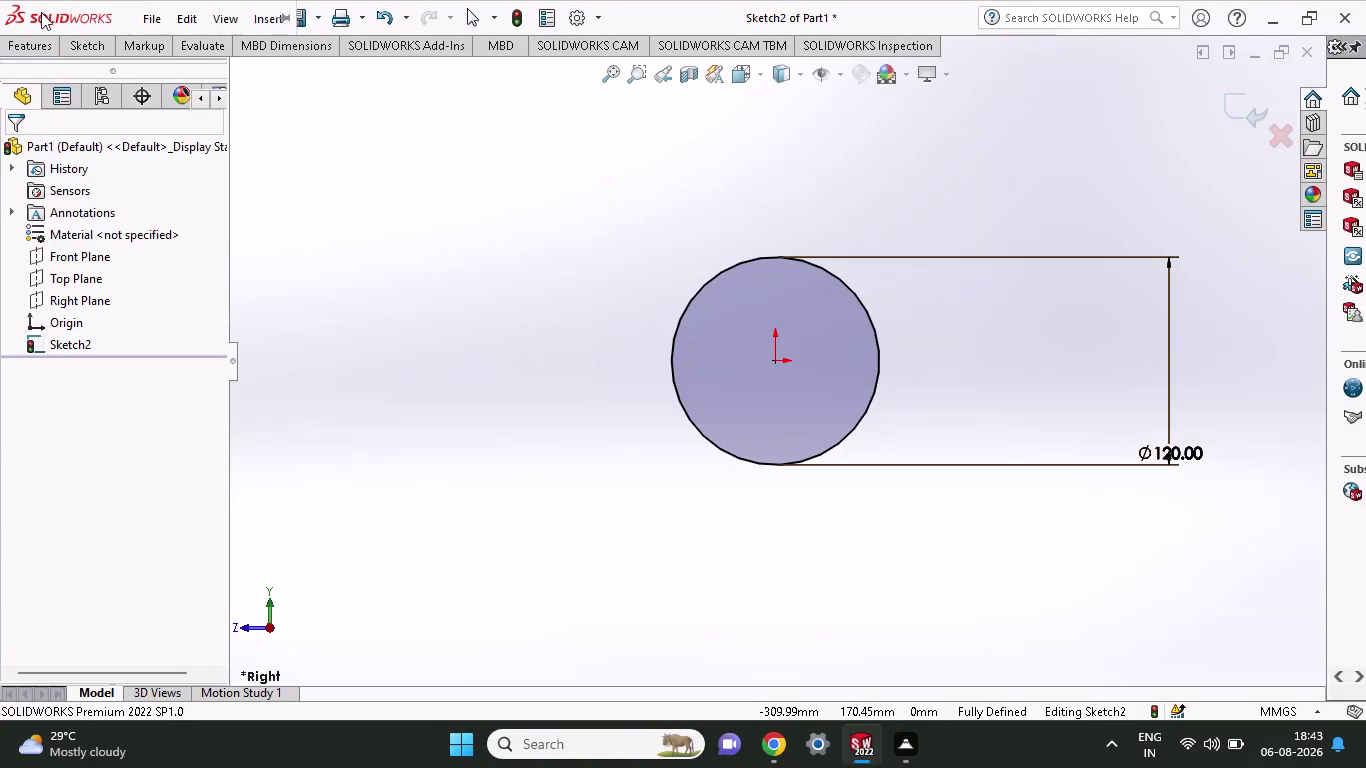
Draw a small circle above the origin, then delete it as a stray.
click(82, 47)
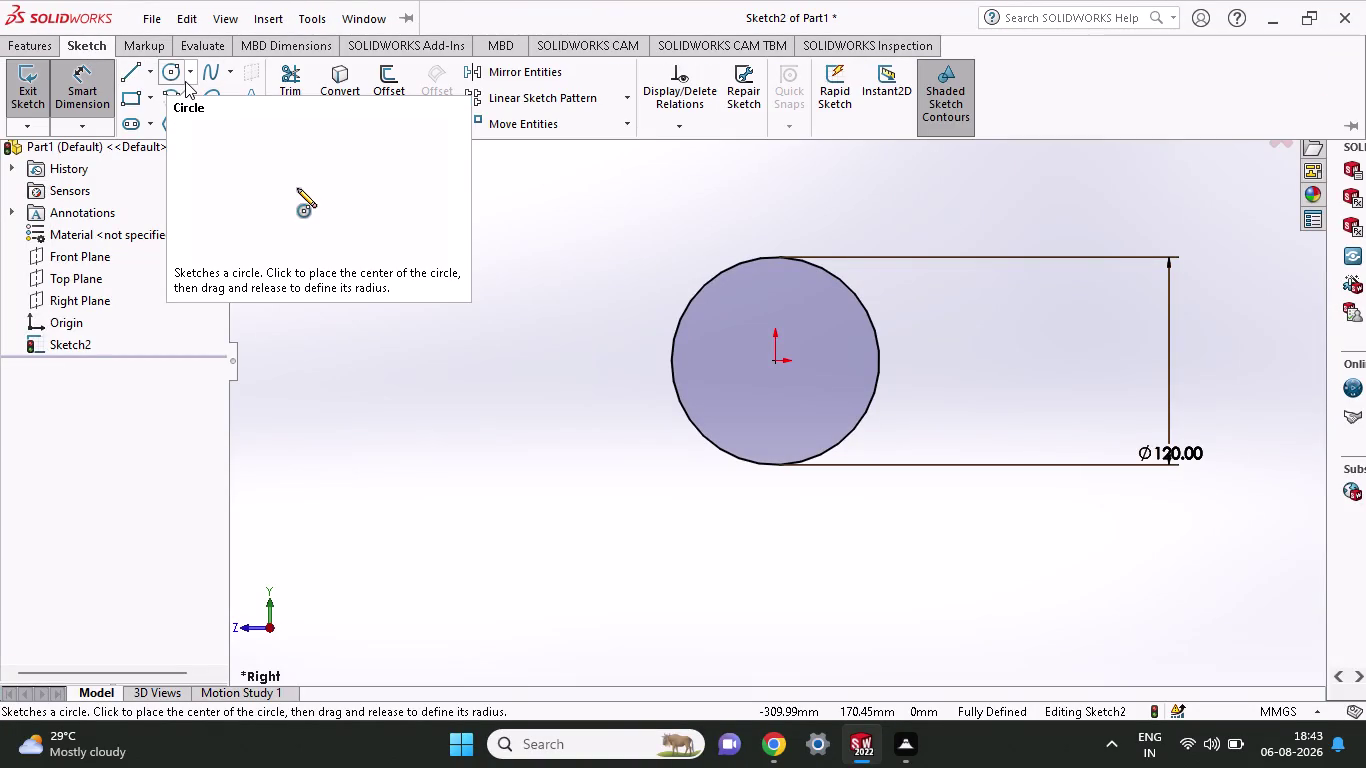
click(179, 75)
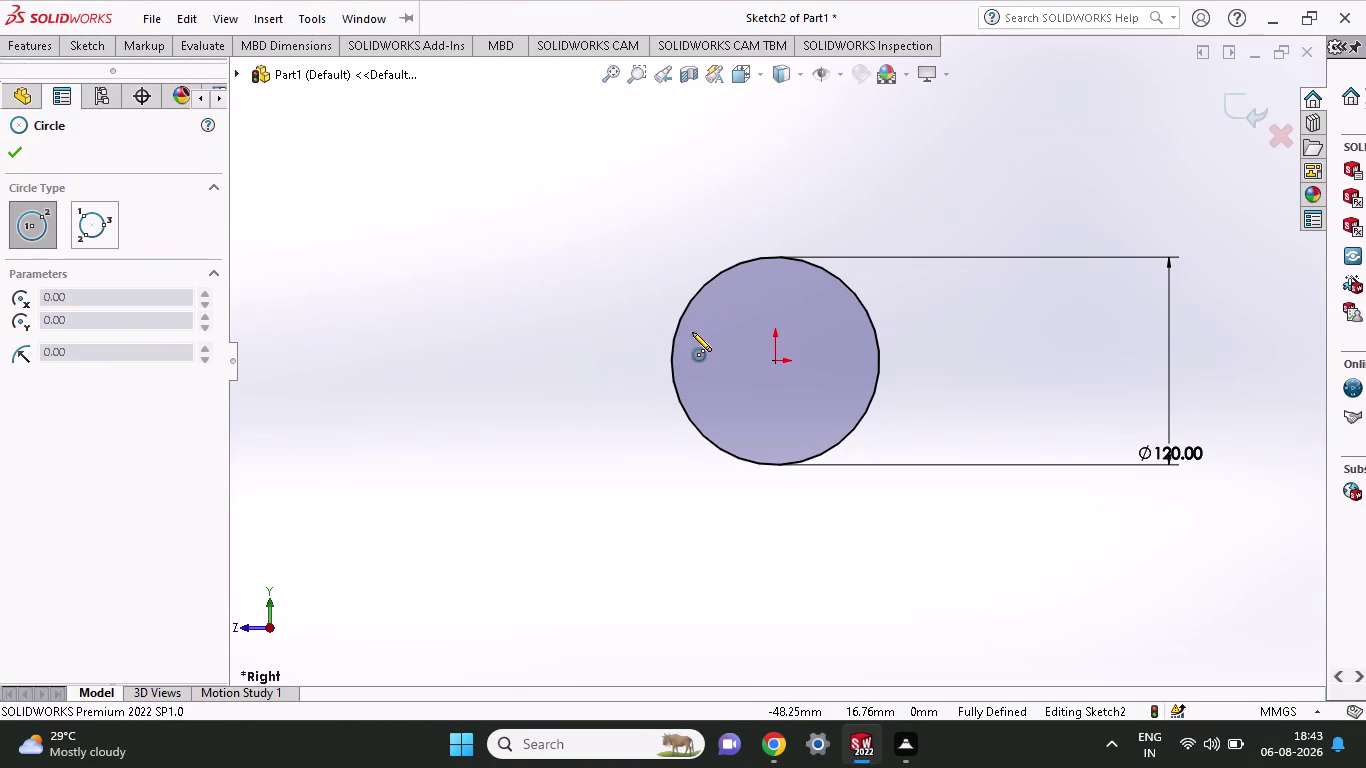
click(779, 288)
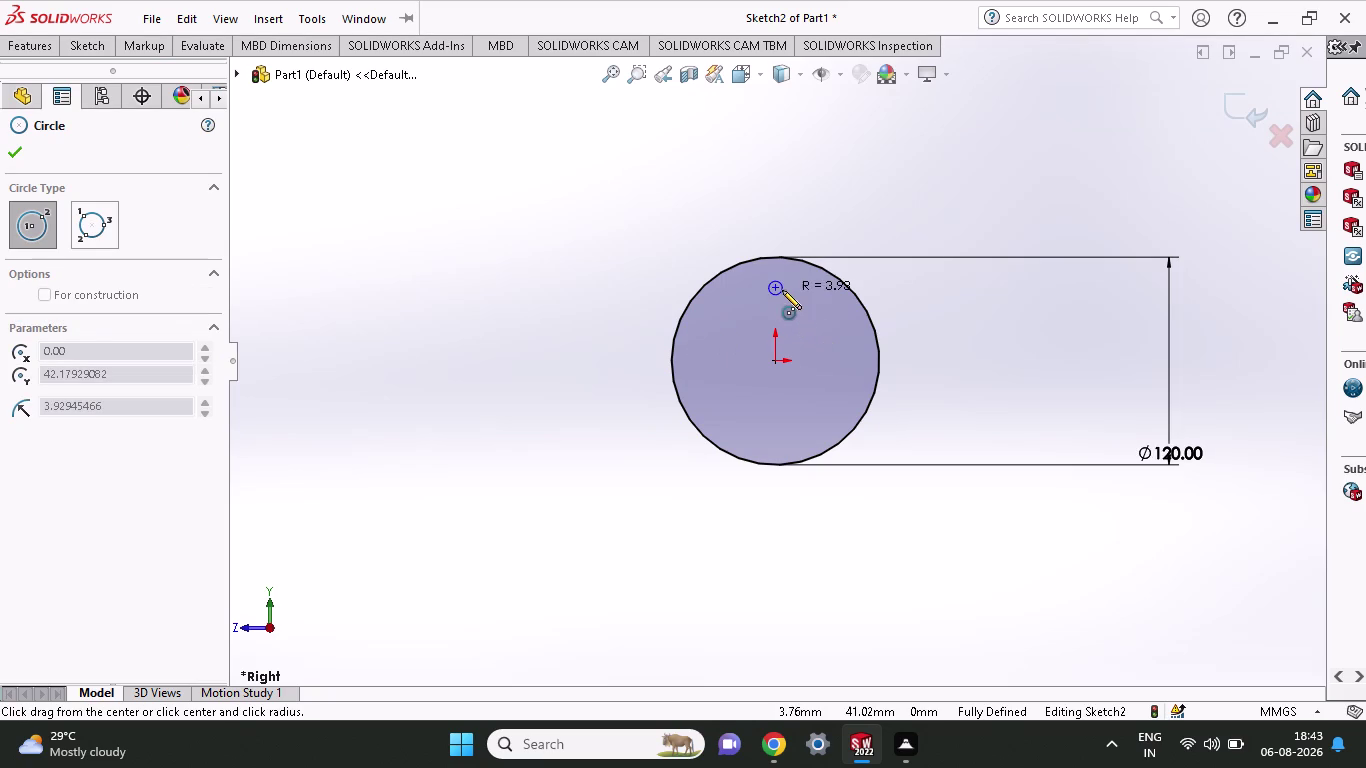
click(783, 300)
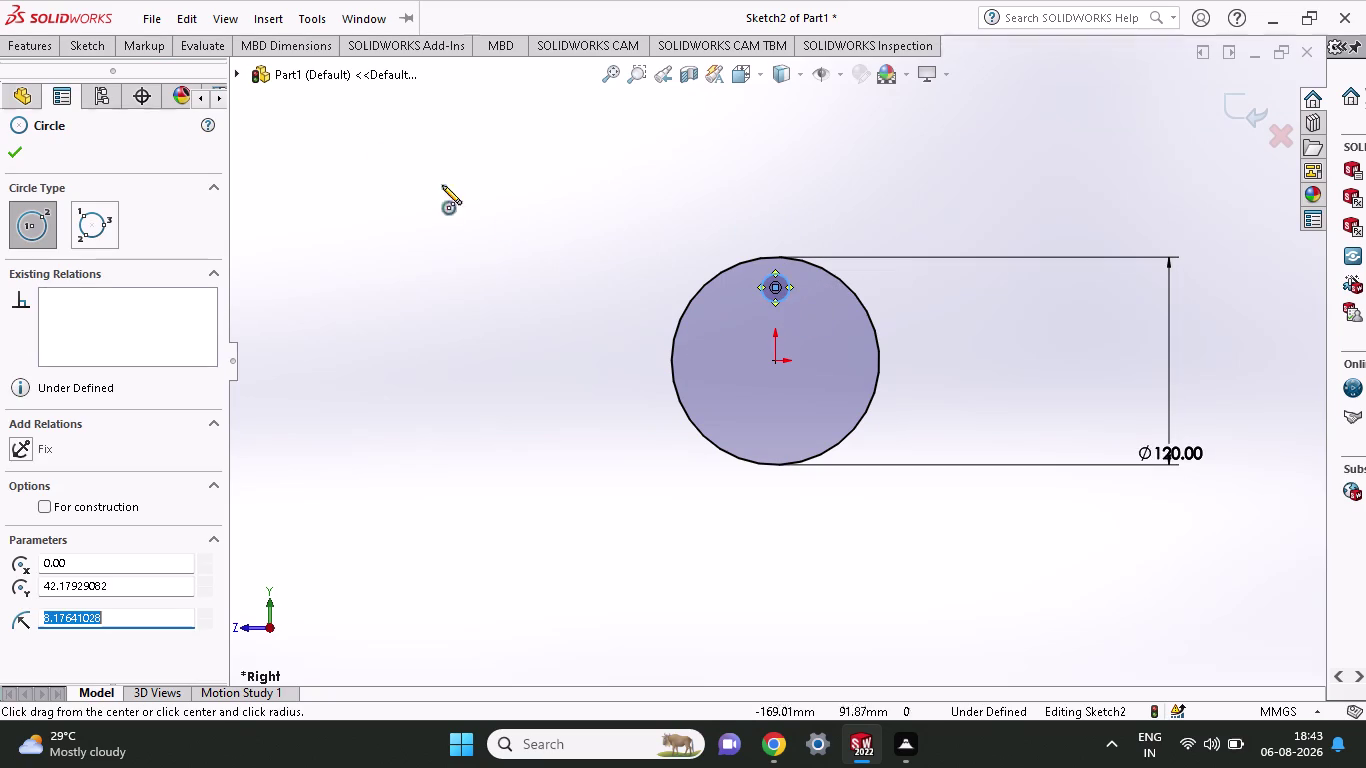
click(110, 40)
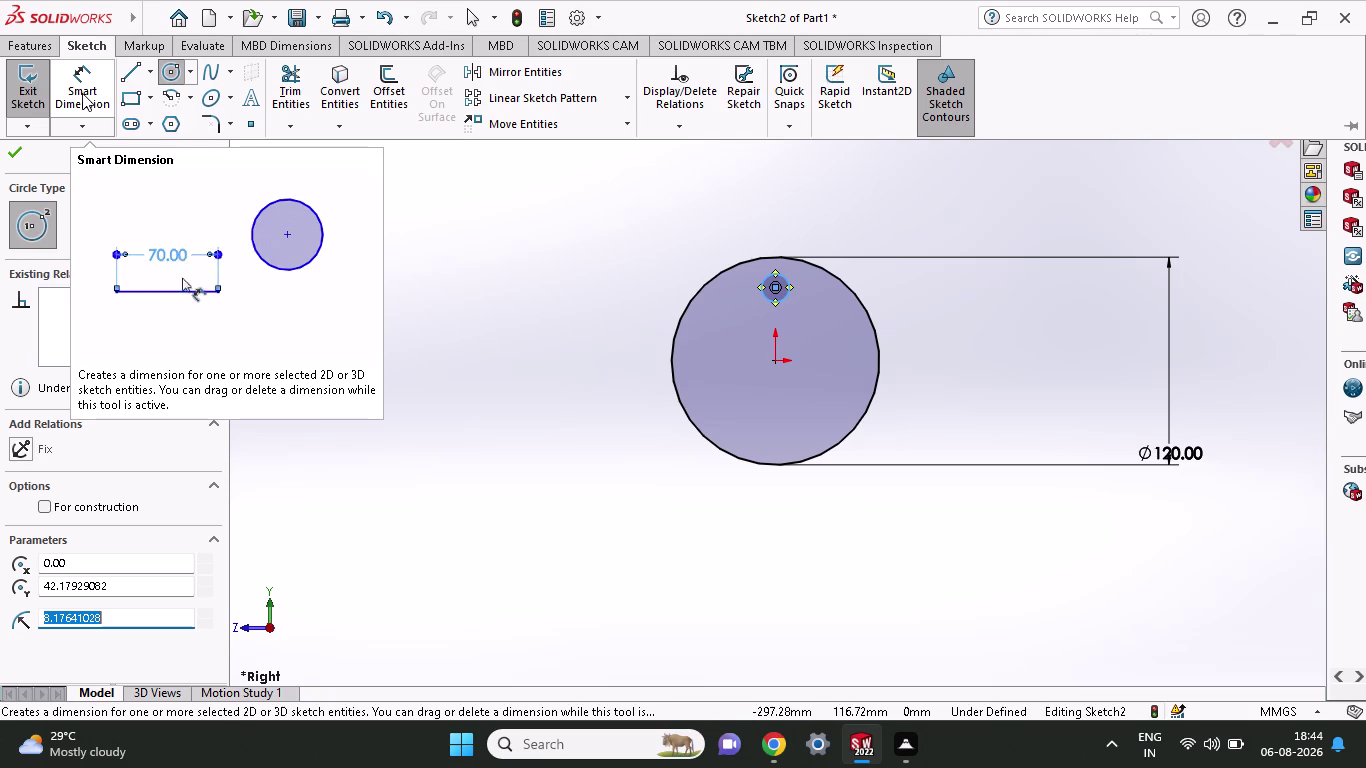
key(Escape)
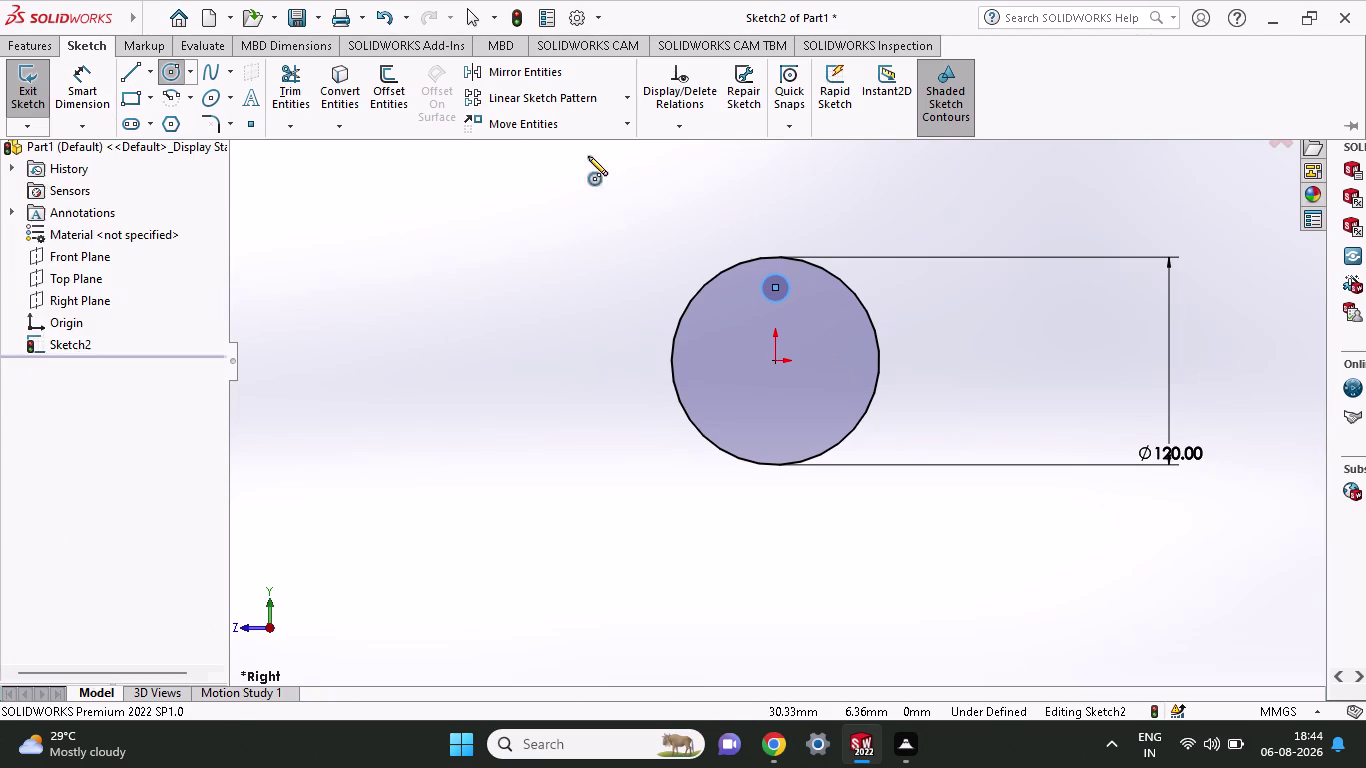
click(785, 298)
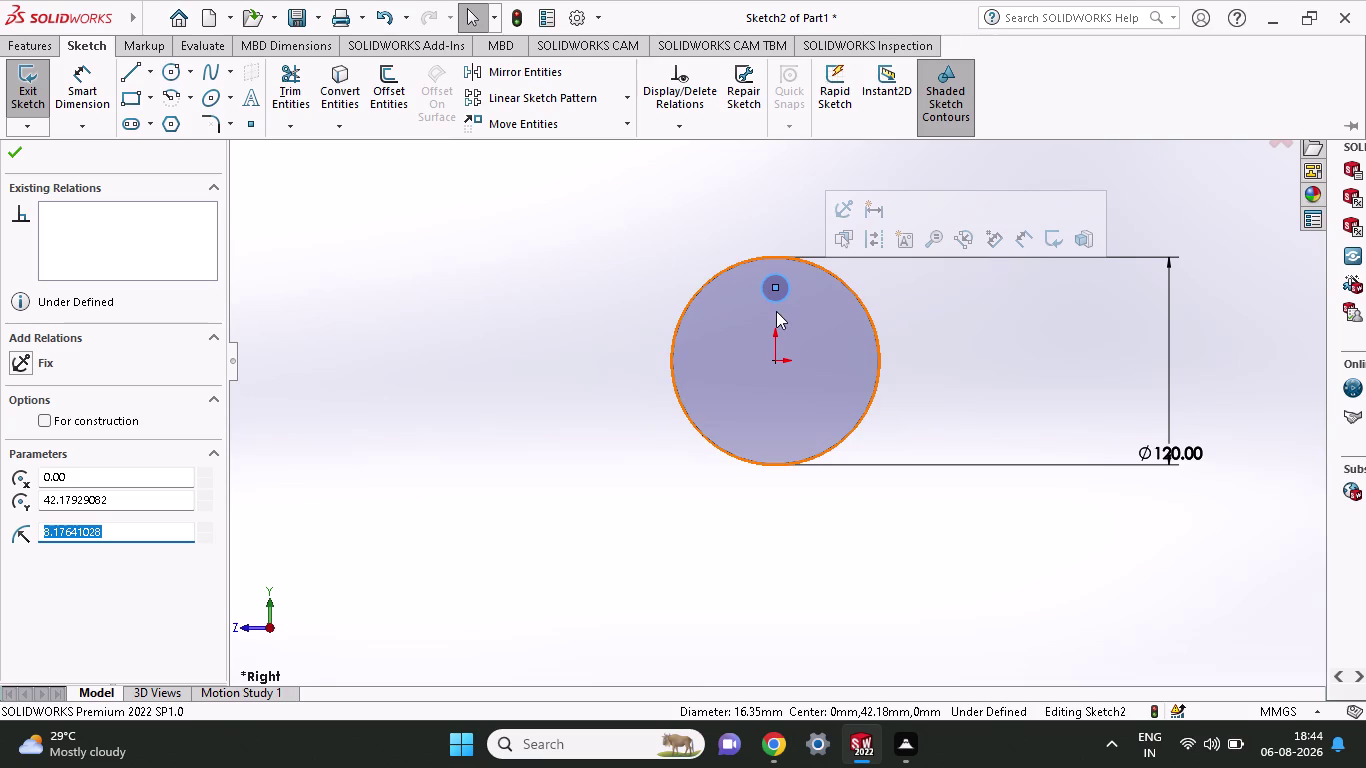
key(Delete)
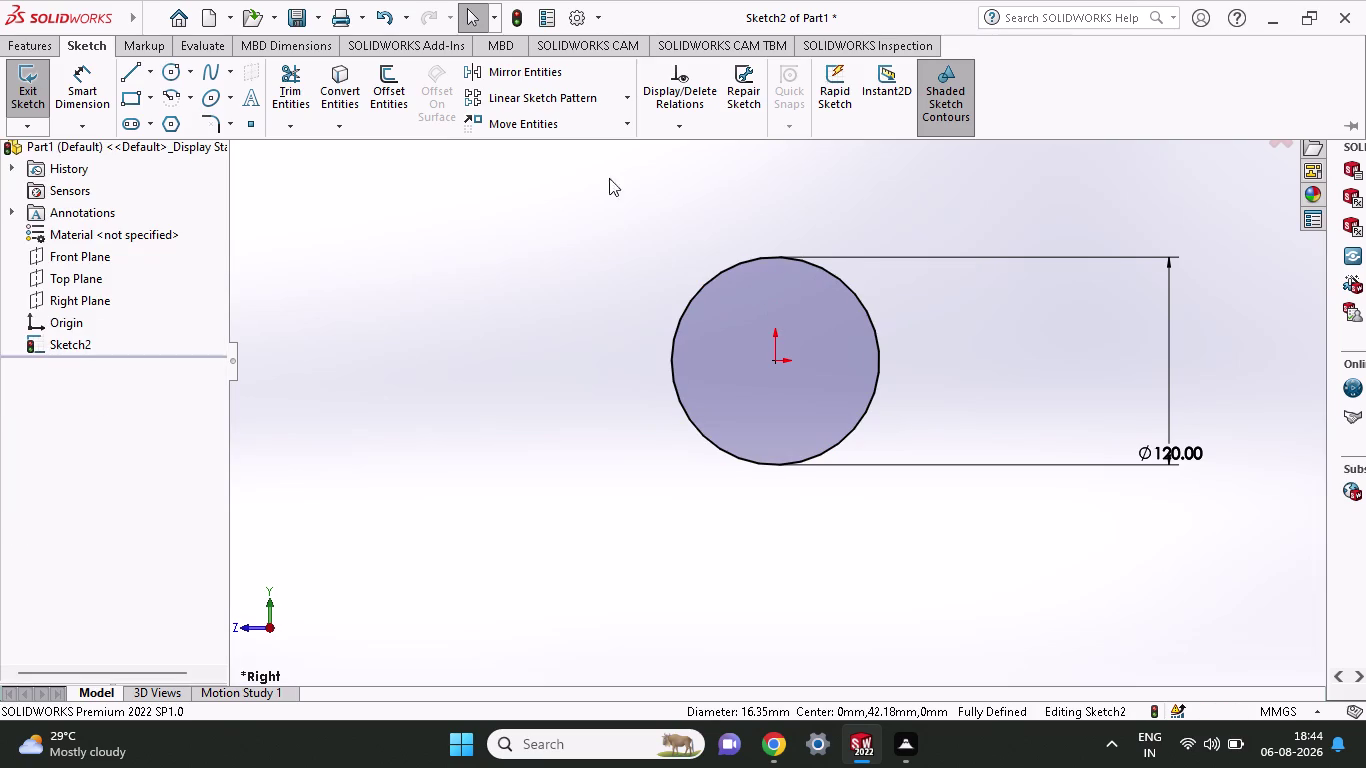
Draw a vertical centerline from the origin to the top quadrant of the 120 mm circle.
click(144, 71)
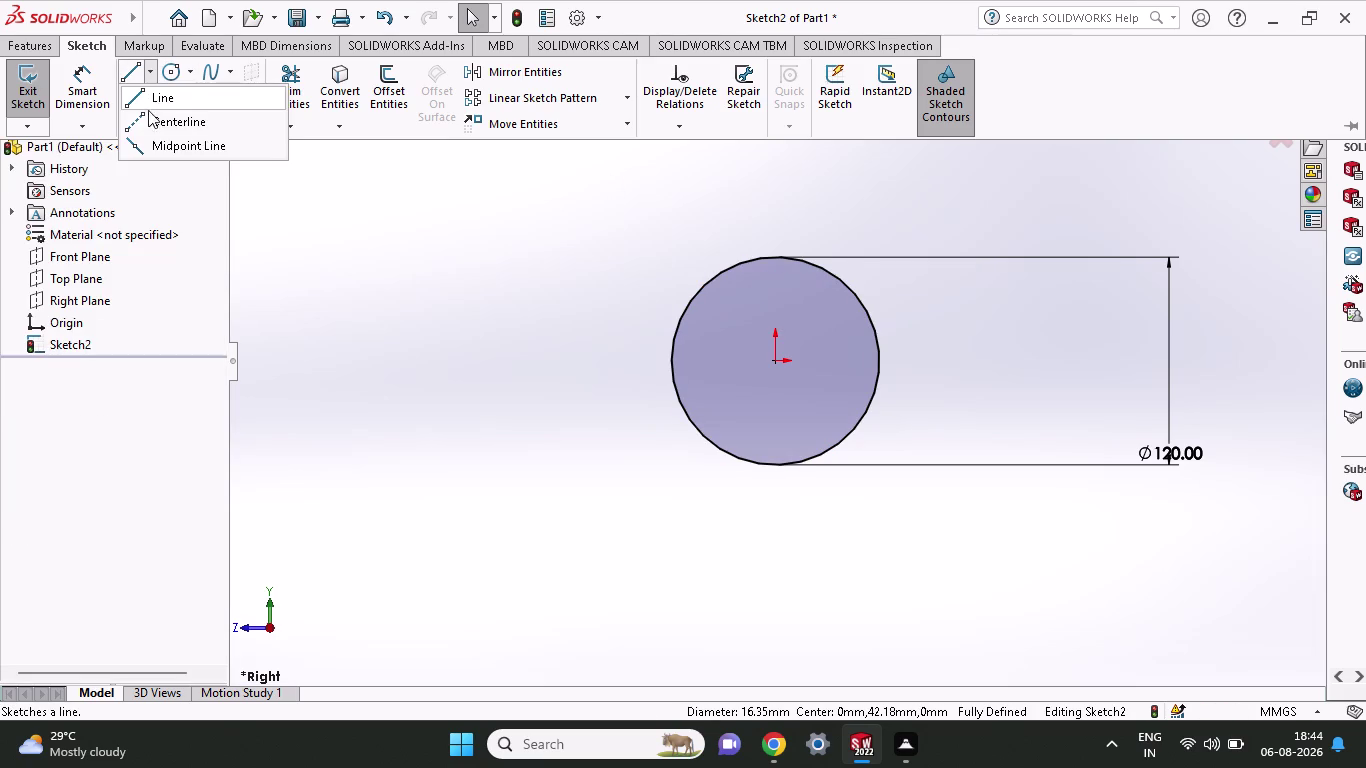
click(153, 124)
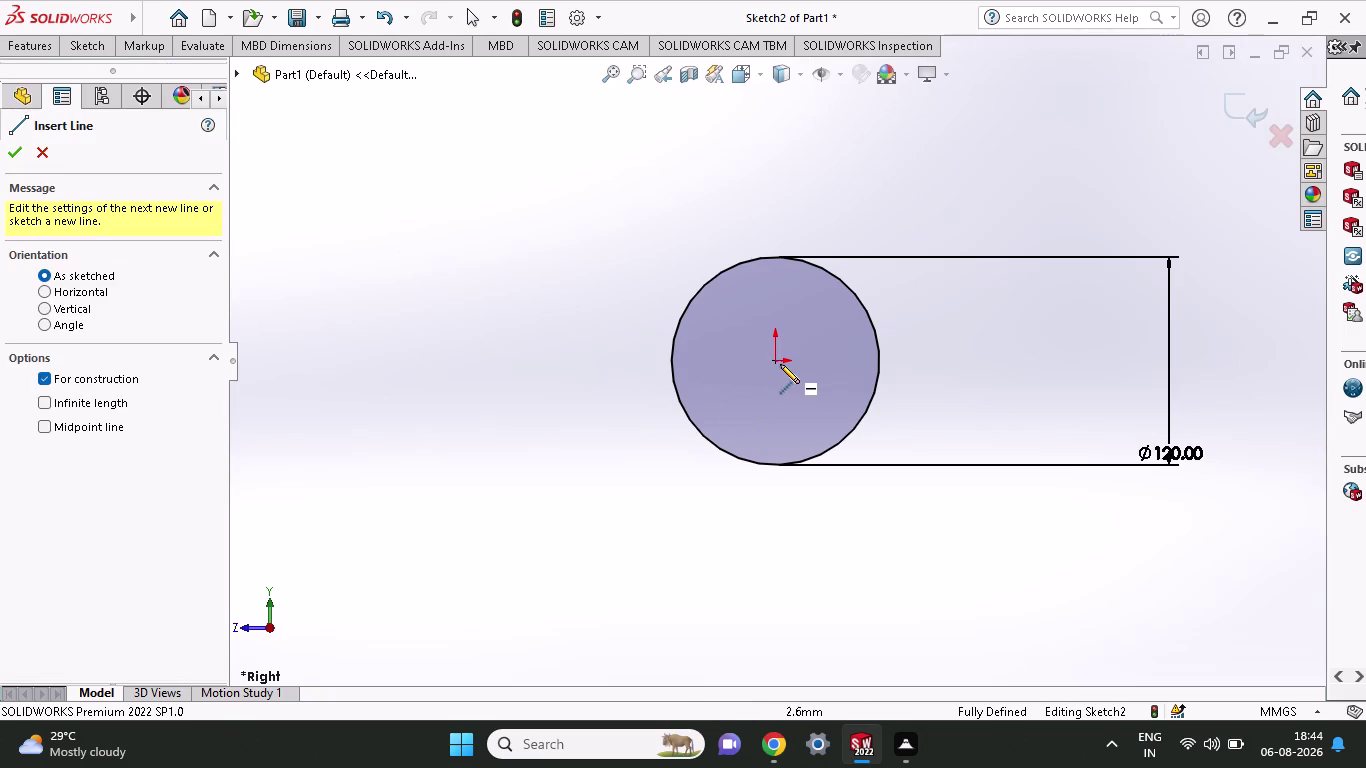
click(774, 362)
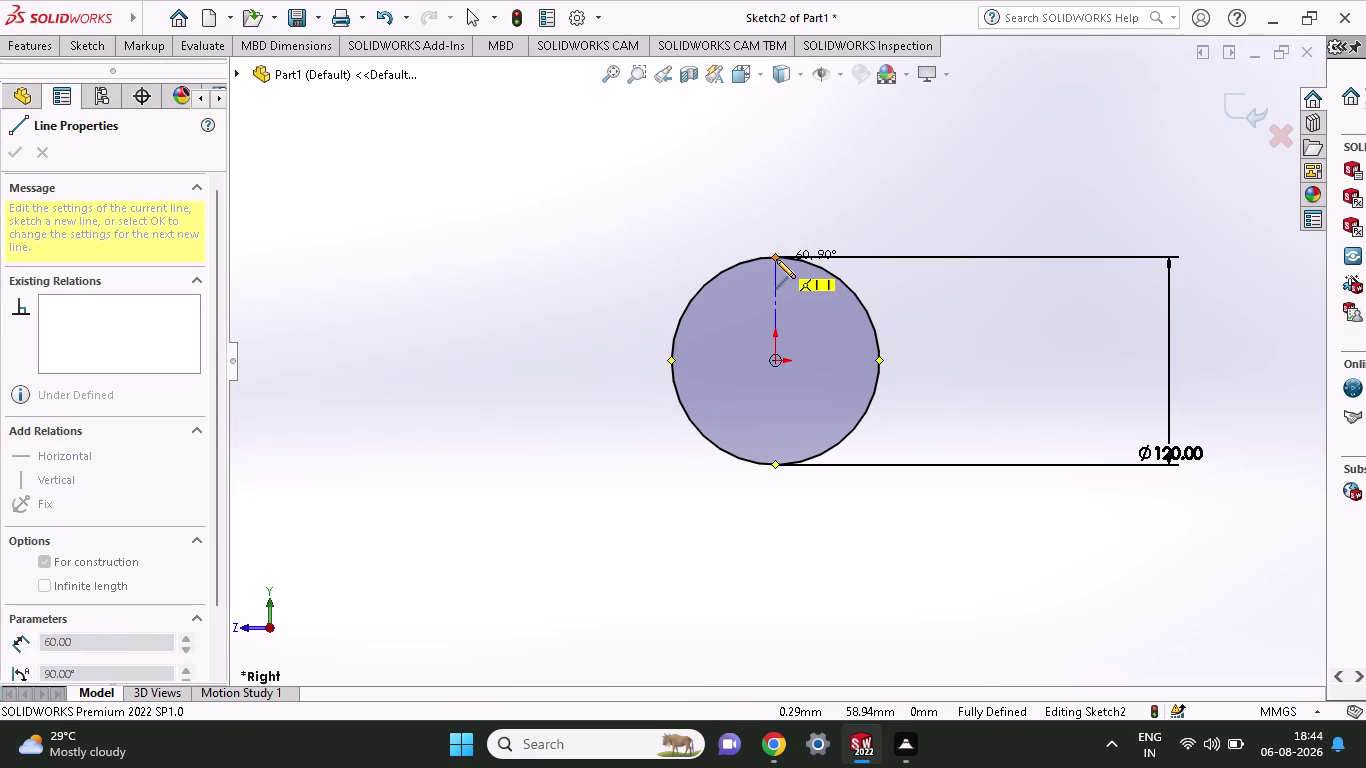
click(776, 259)
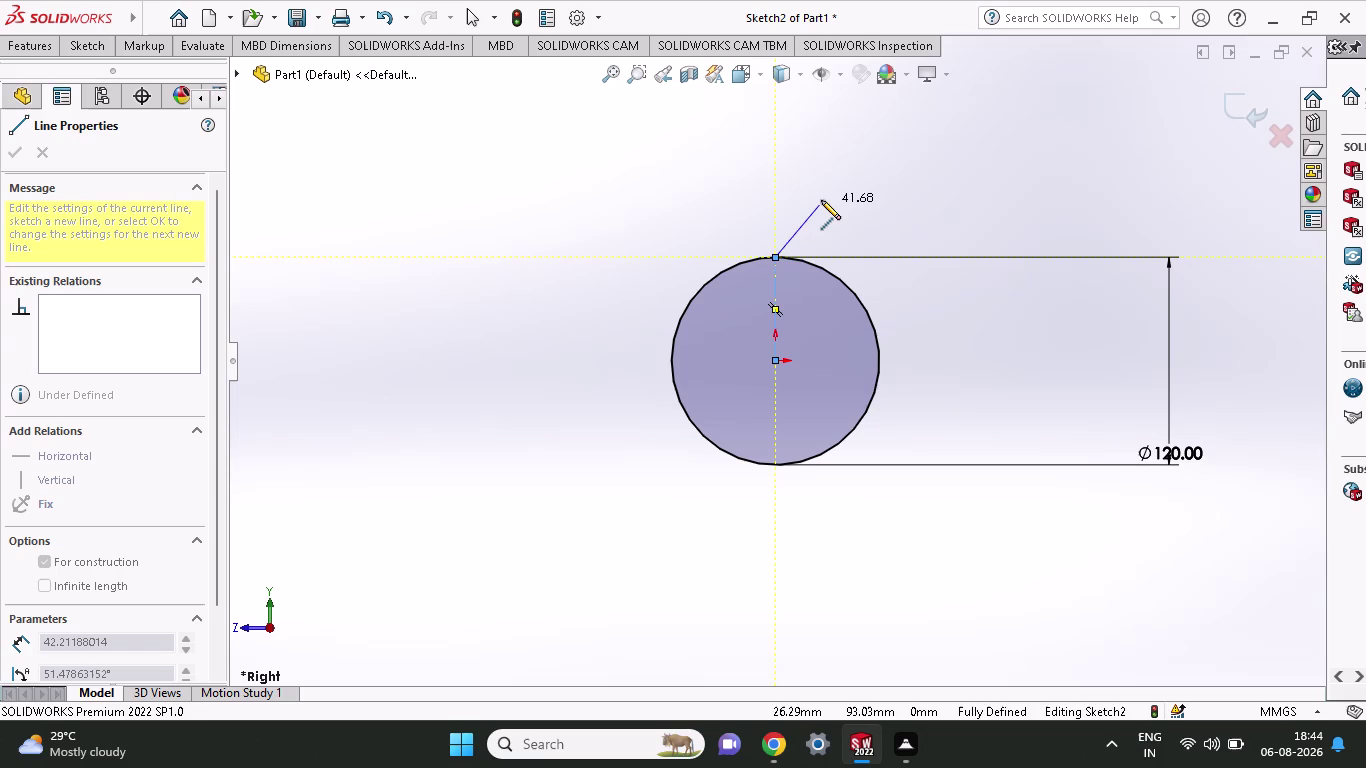
key(Escape)
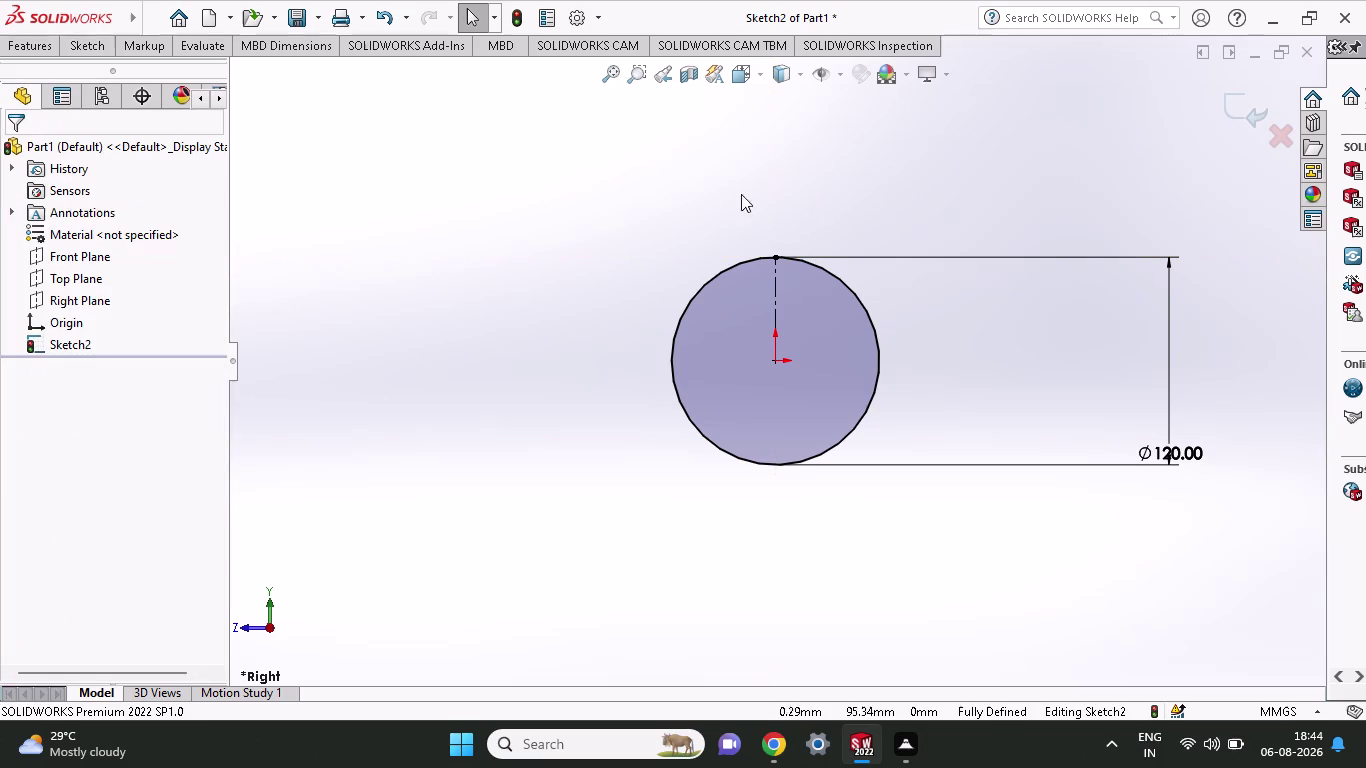
click(72, 42)
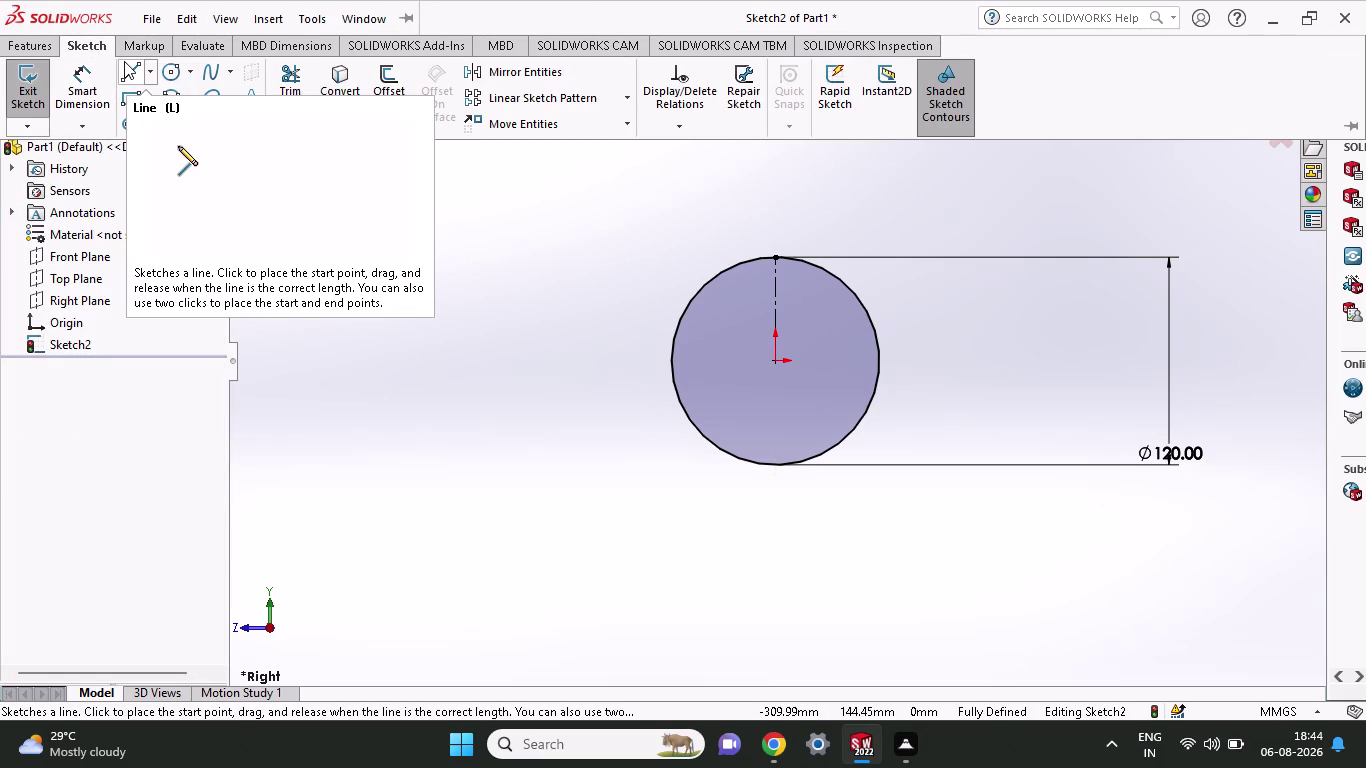
Draw a small circle centred on the centerline above the origin and place its diameter dimension.
click(171, 67)
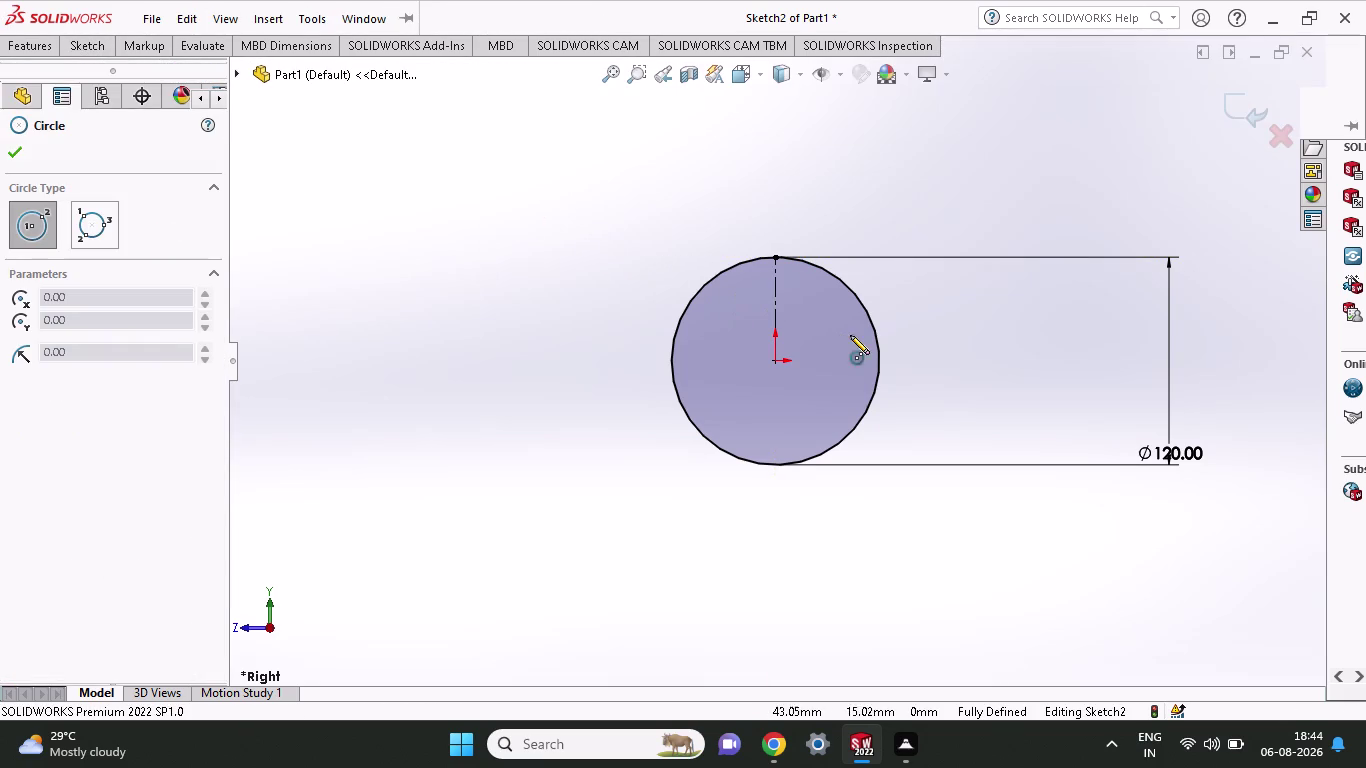
click(774, 305)
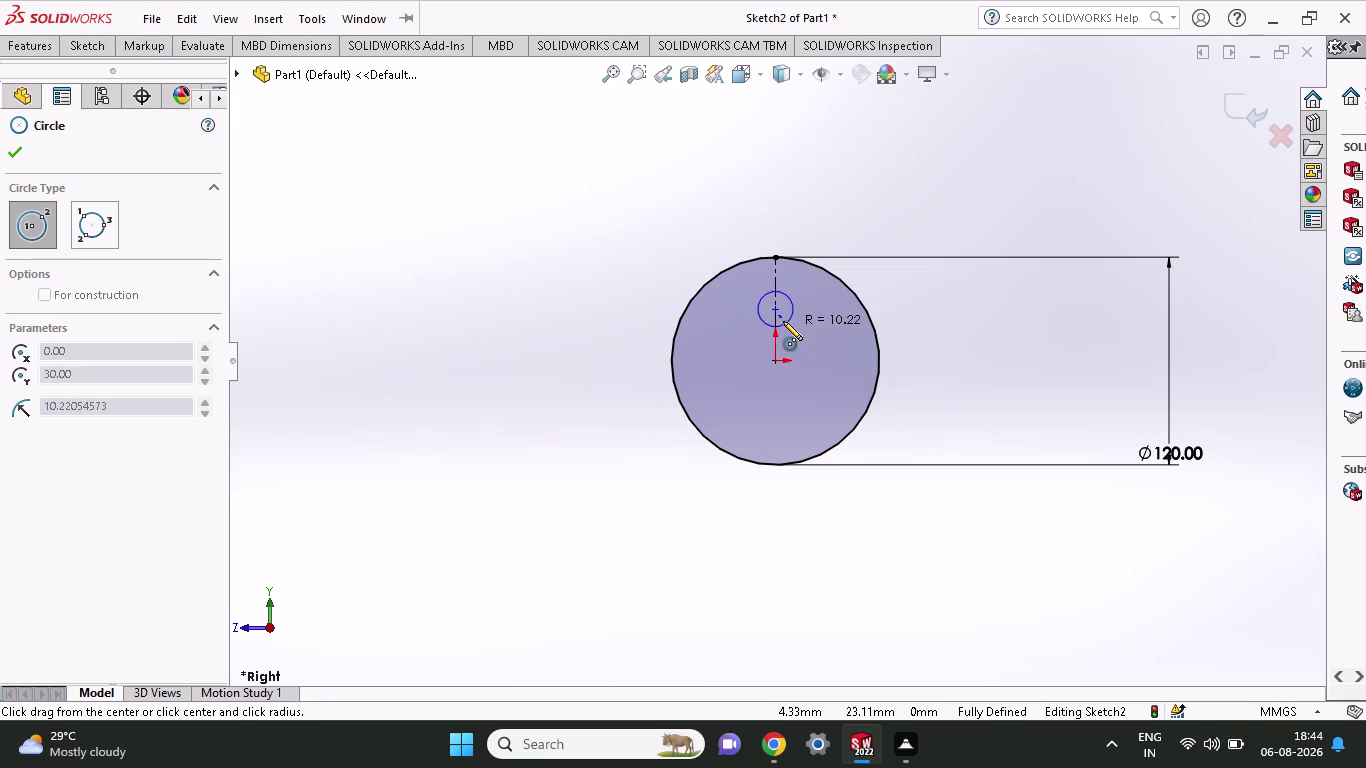
click(783, 321)
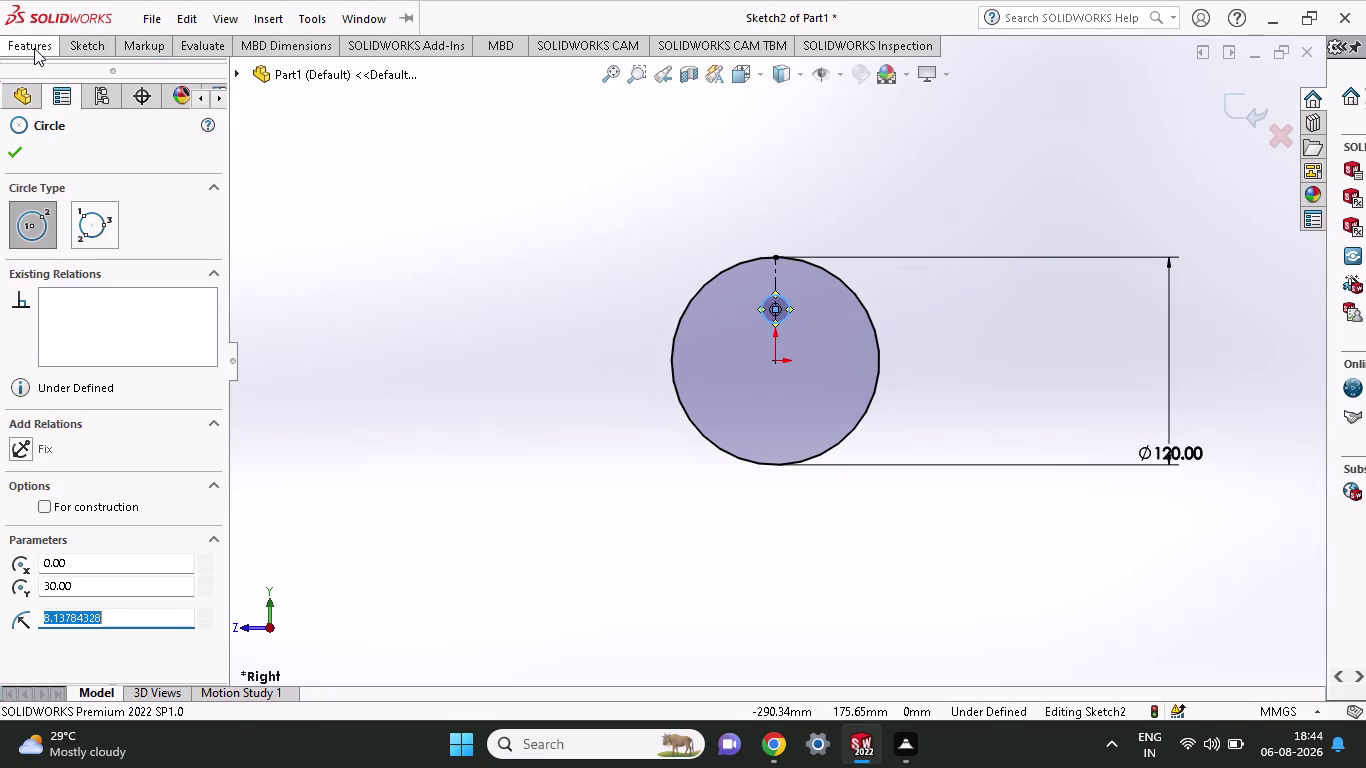
click(34, 48)
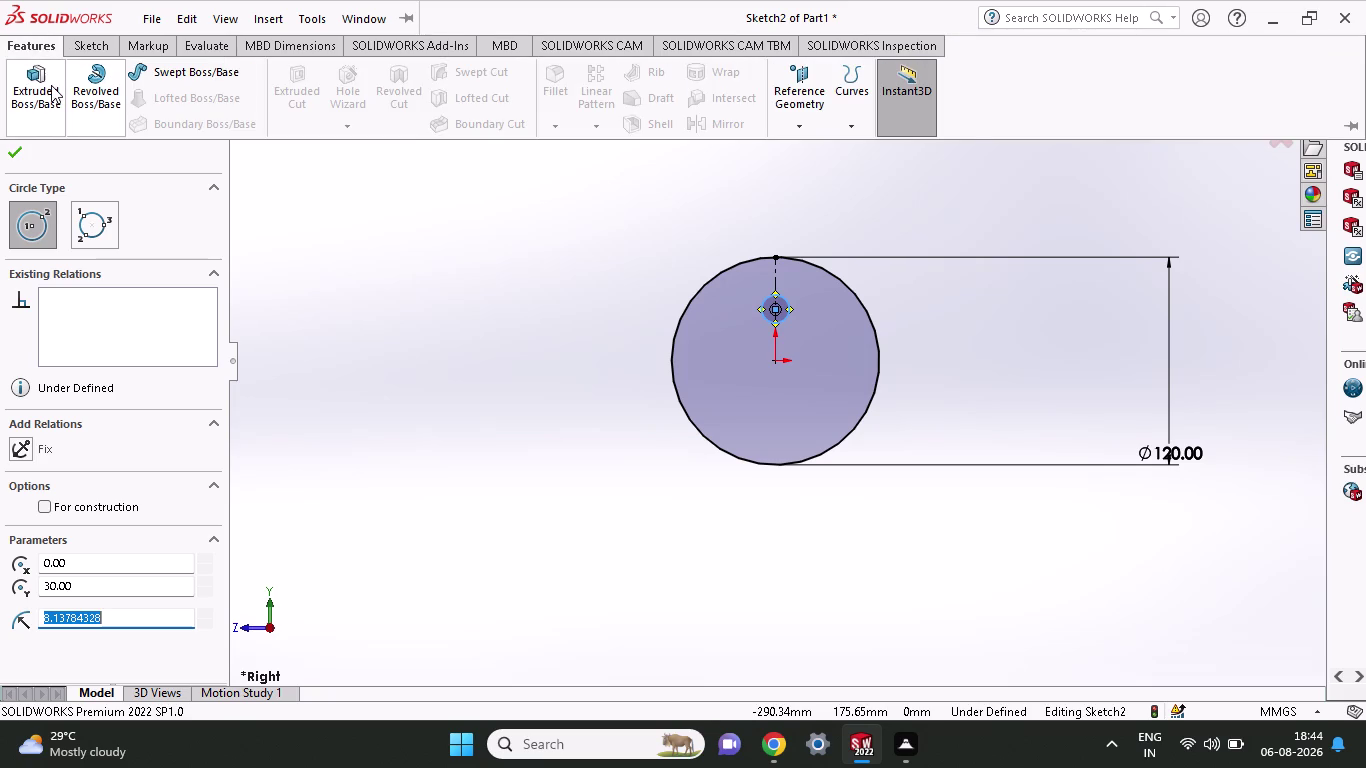
click(102, 44)
click(109, 79)
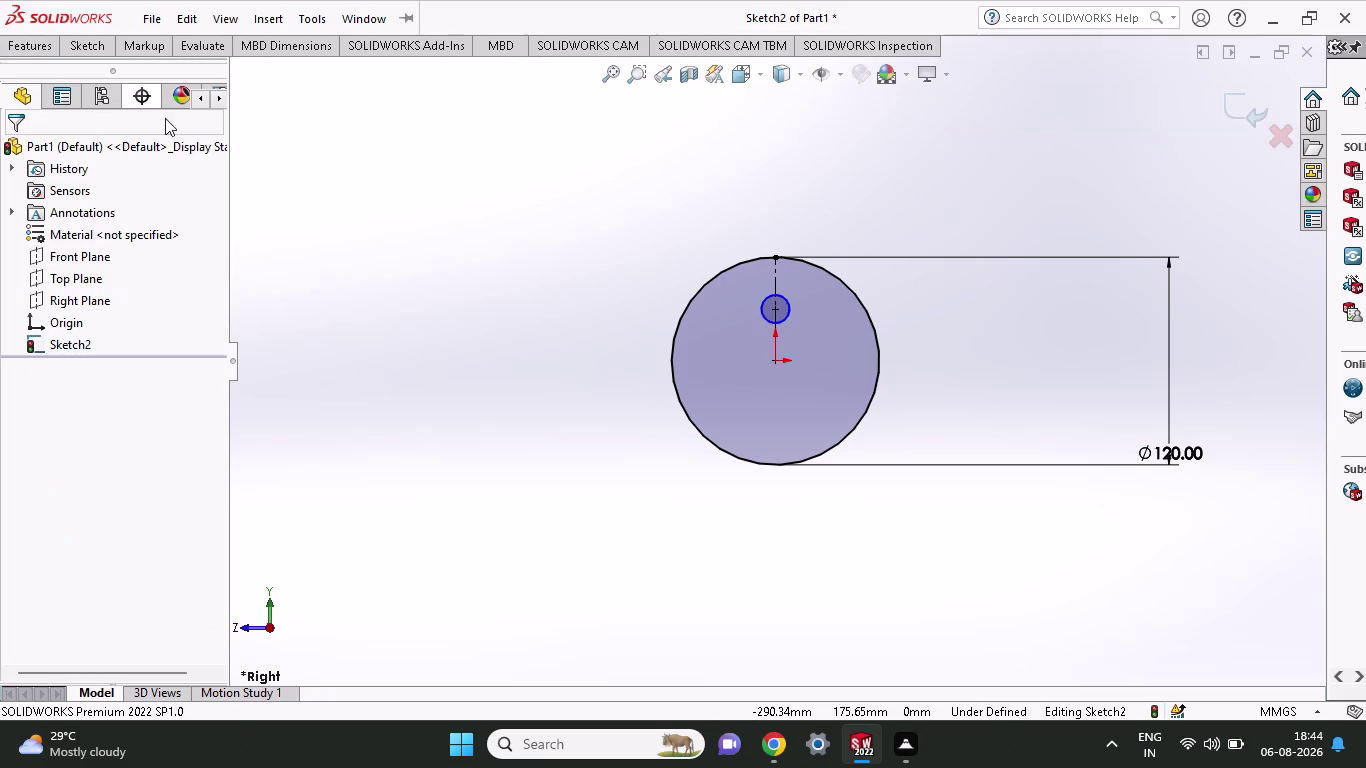
click(785, 320)
click(951, 145)
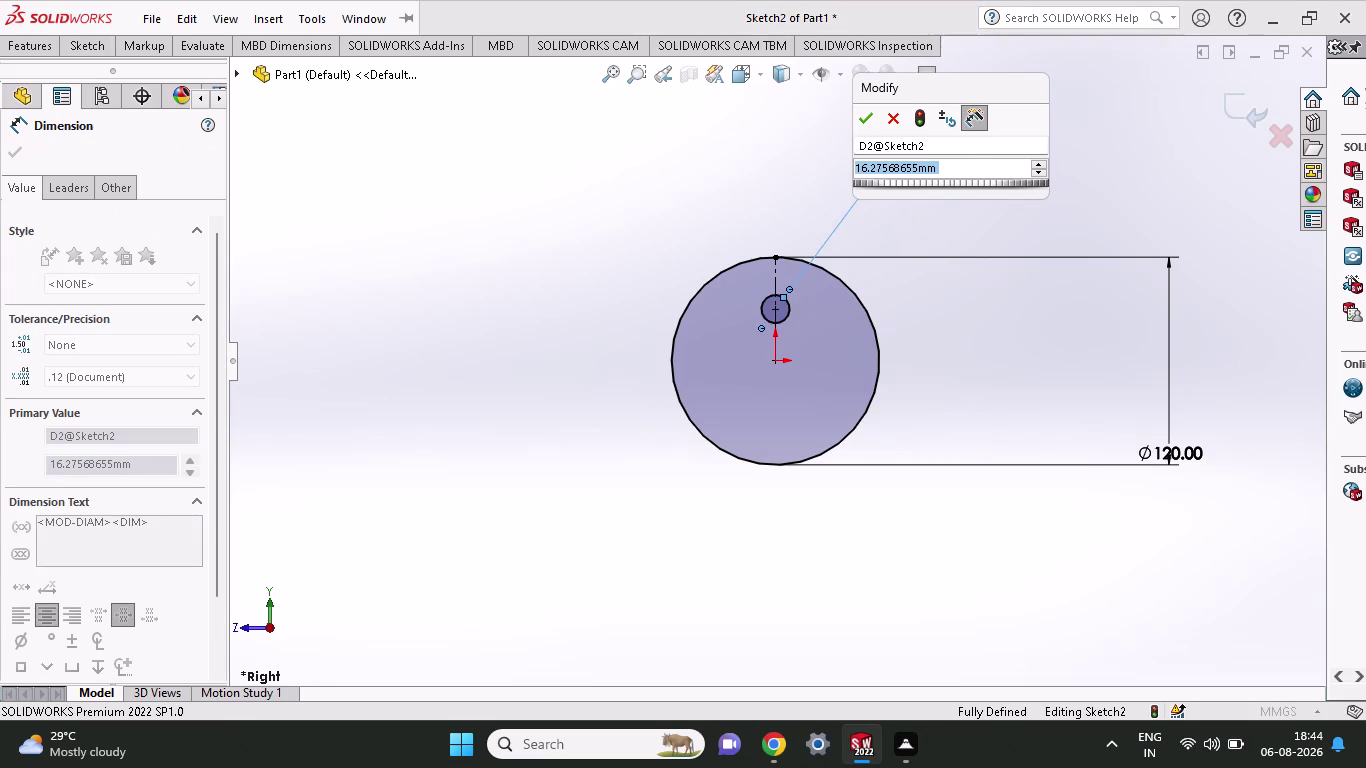
Enter 12 mm as the small circle's diameter and accept the dimension.
text(12)
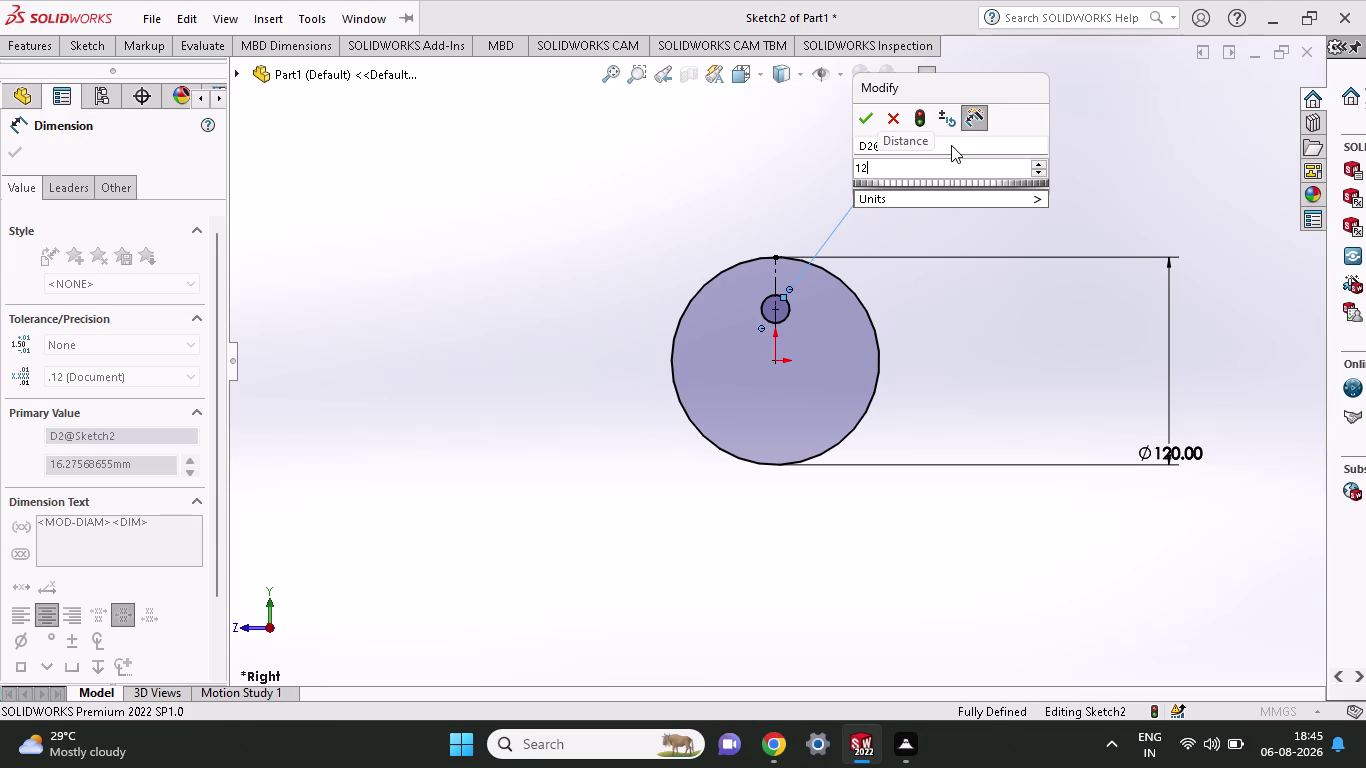
key(Return)
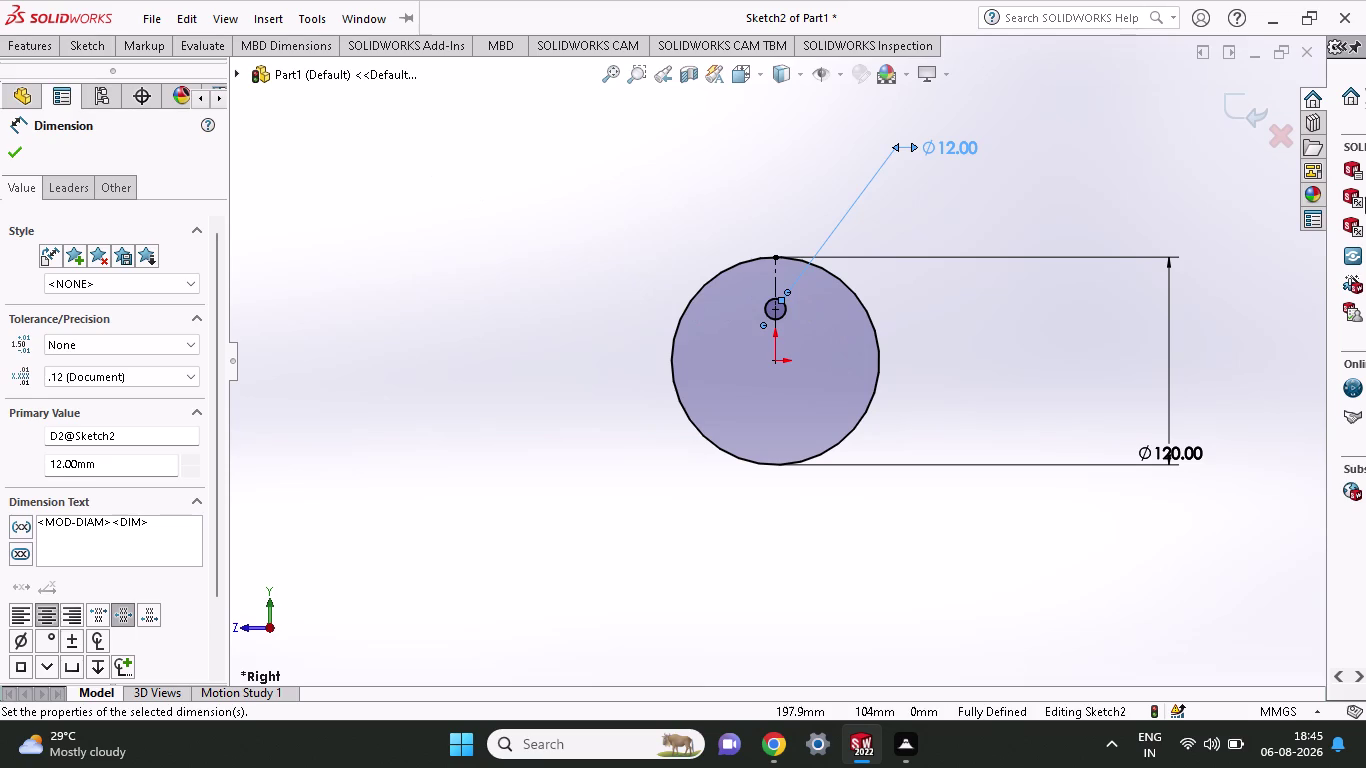
click(93, 37)
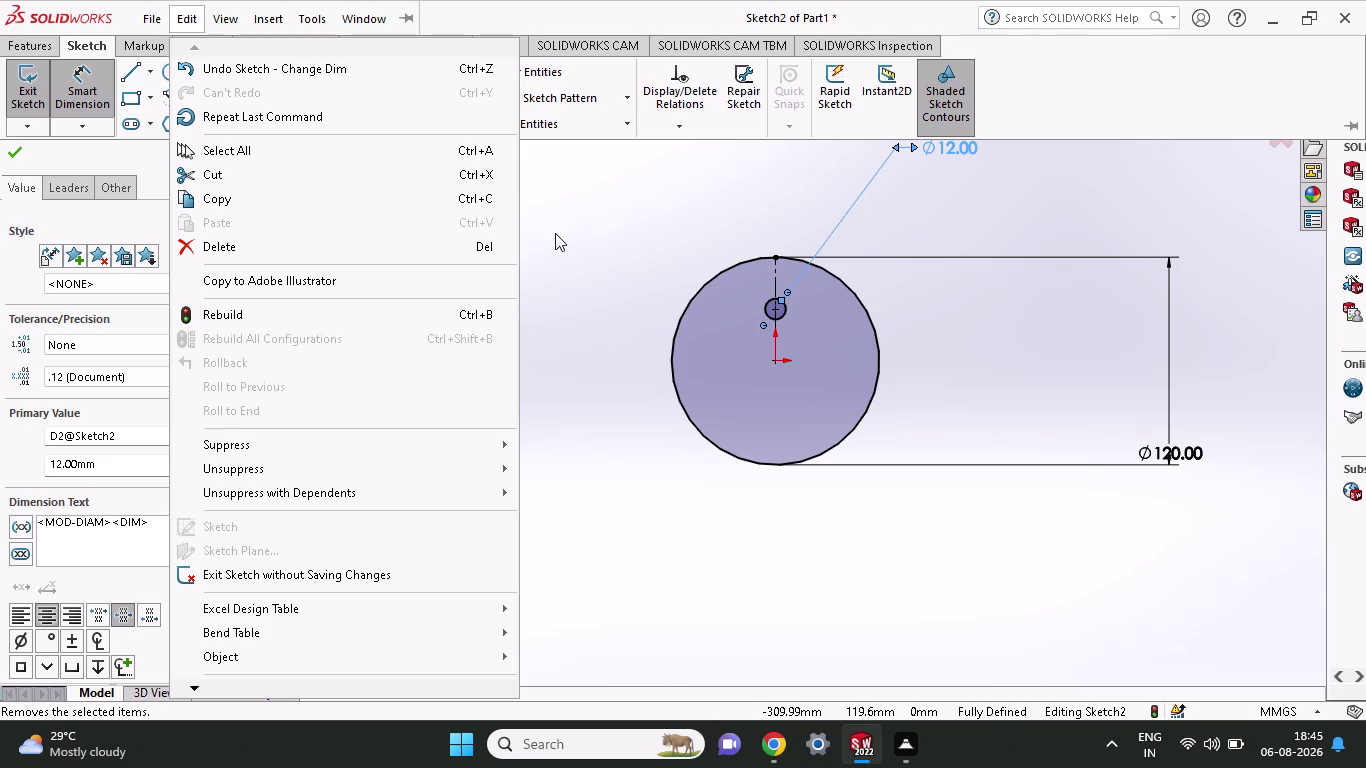
click(665, 218)
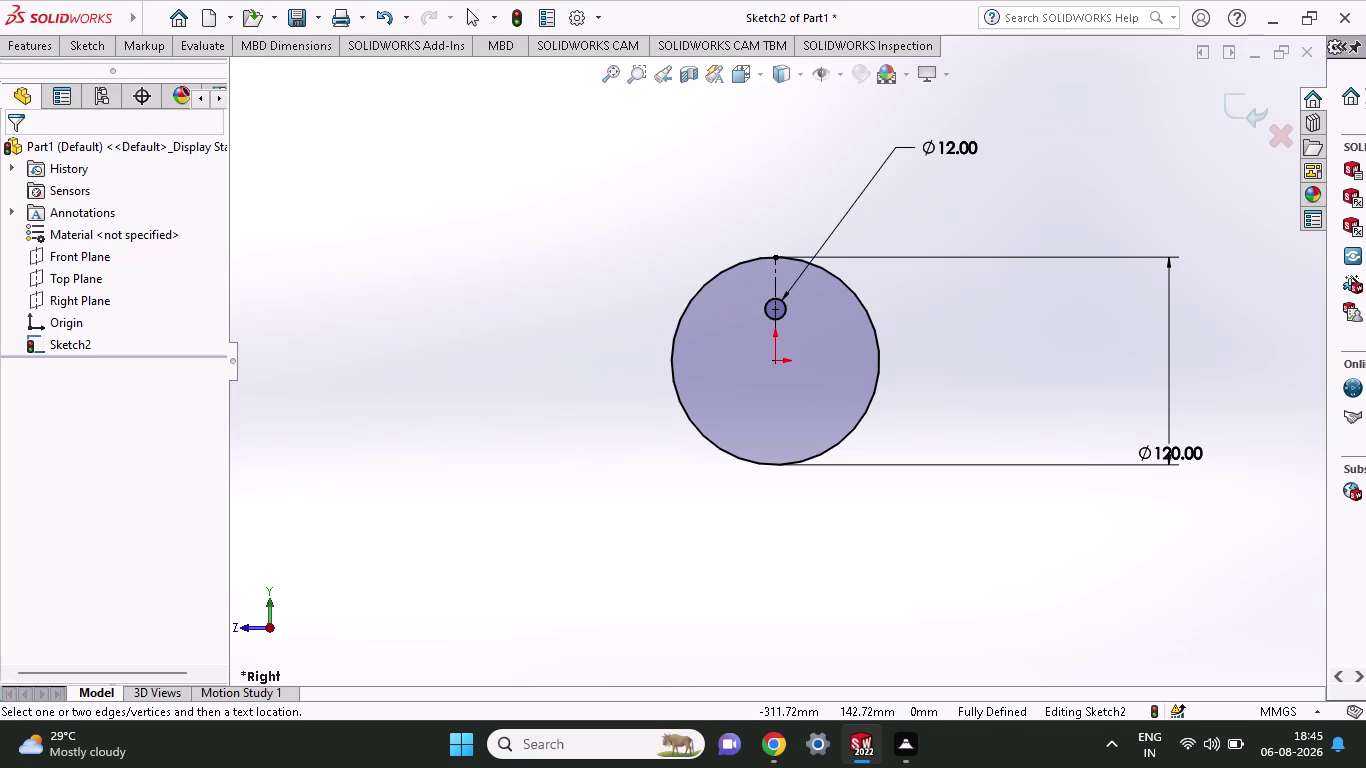
Circularly pattern the Ø12 circle about the origin into 4 instances over 360°.
click(89, 50)
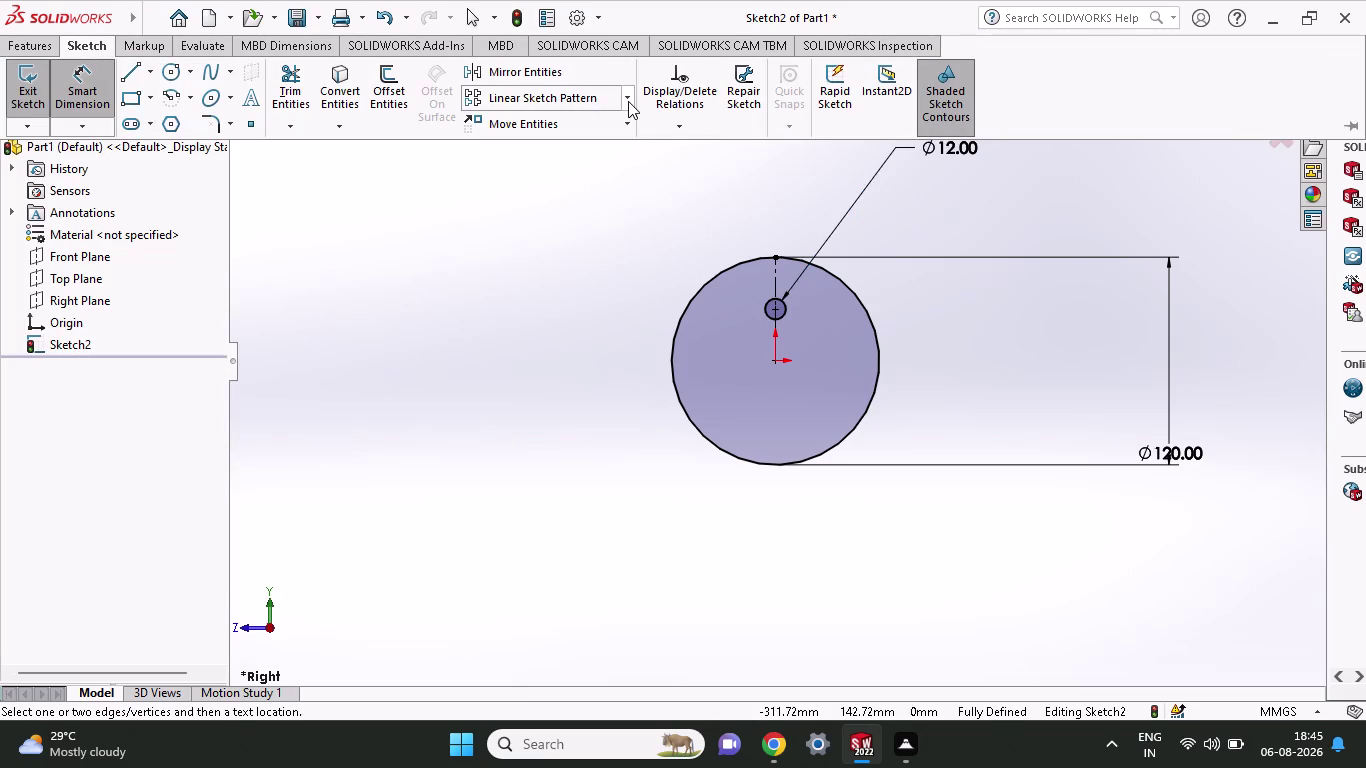
click(628, 101)
click(600, 146)
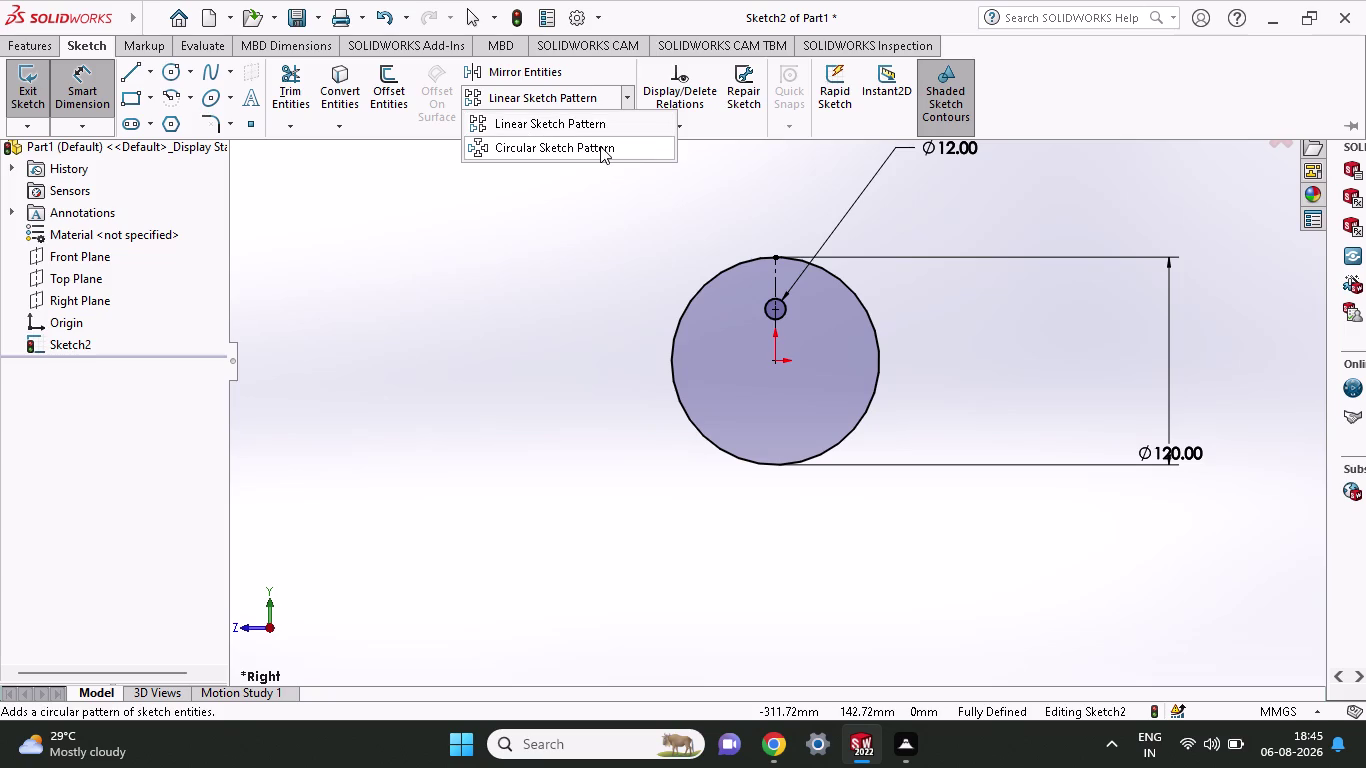
click(782, 315)
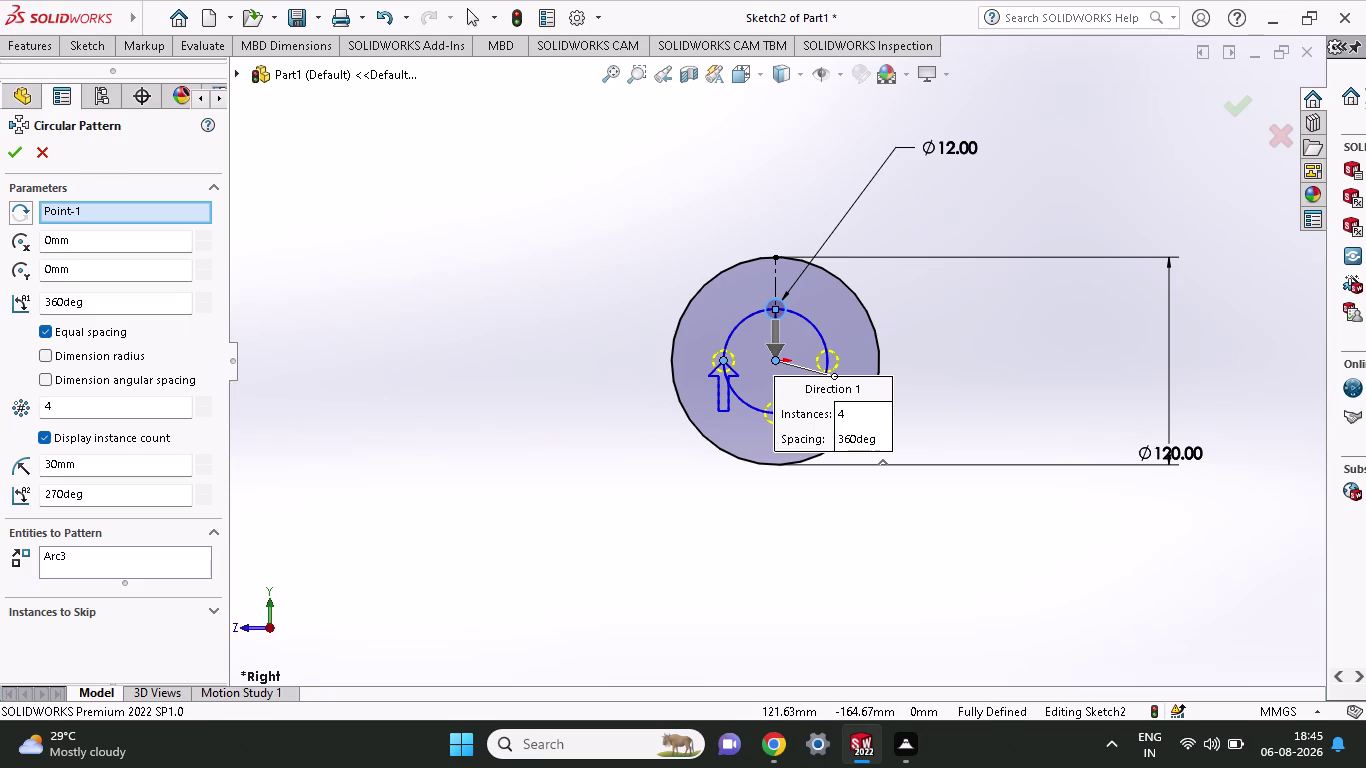
click(5, 146)
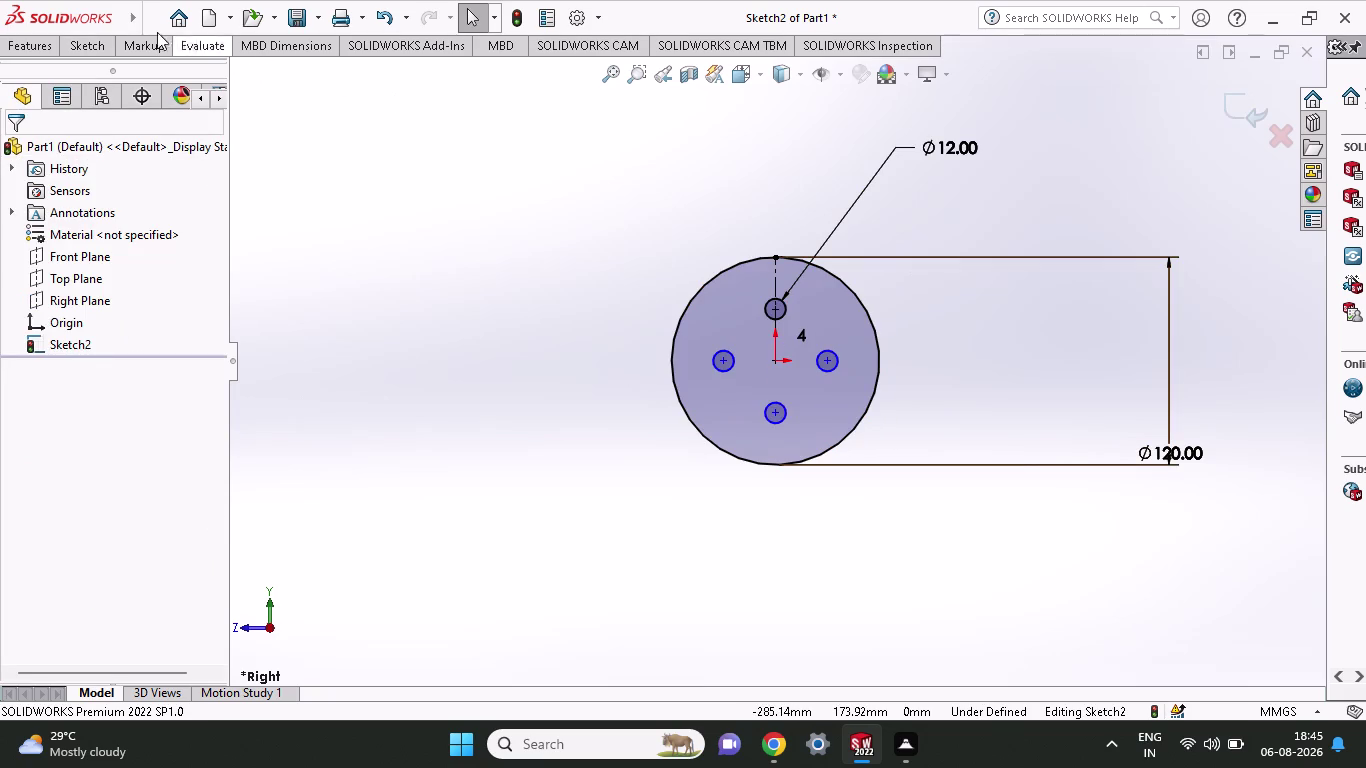
click(93, 37)
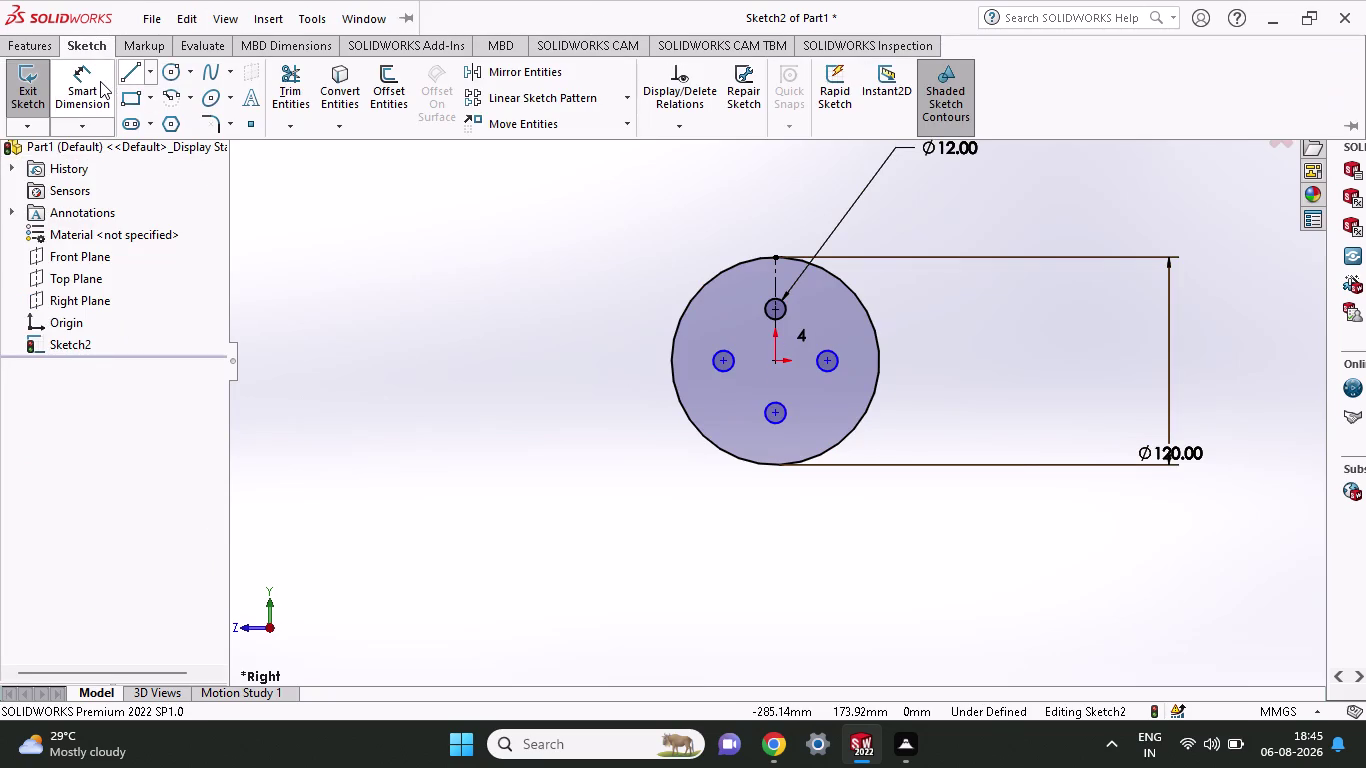
click(100, 81)
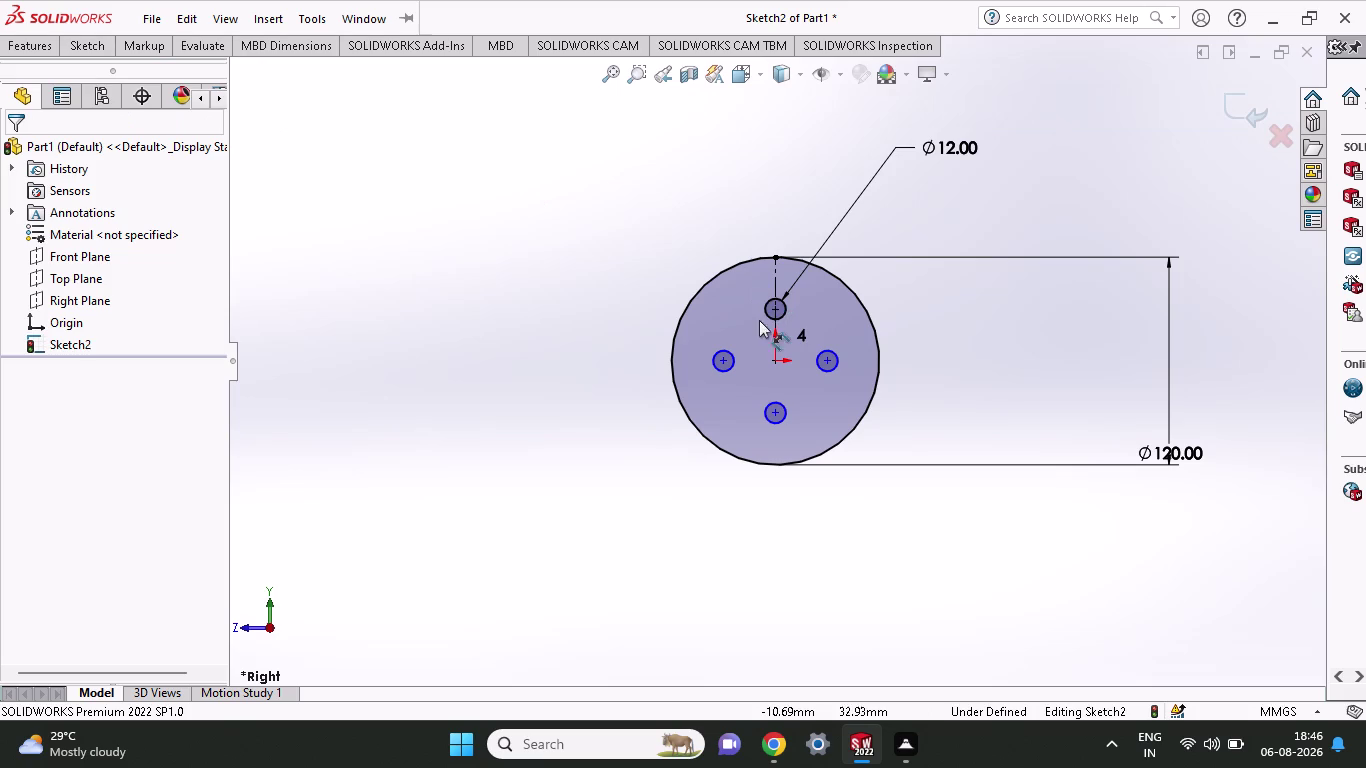
click(831, 370)
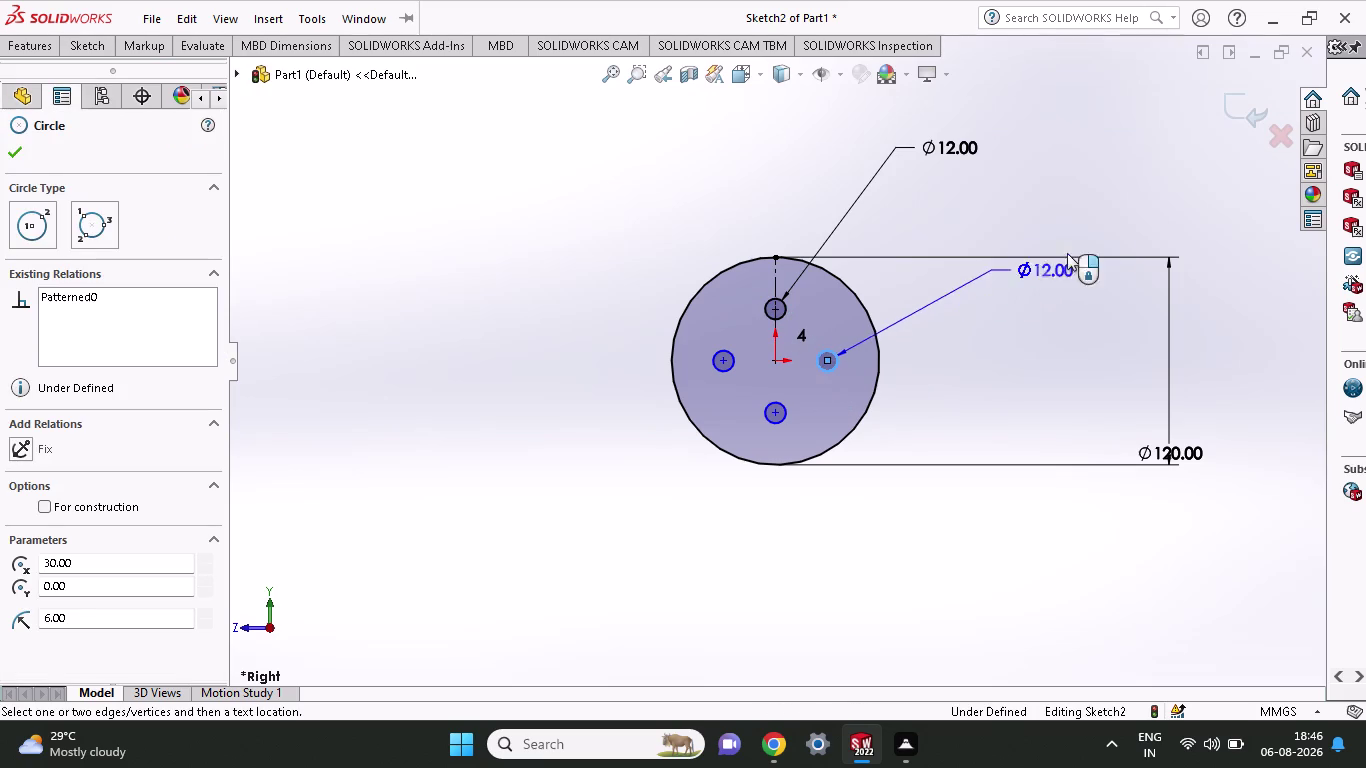
click(1168, 191)
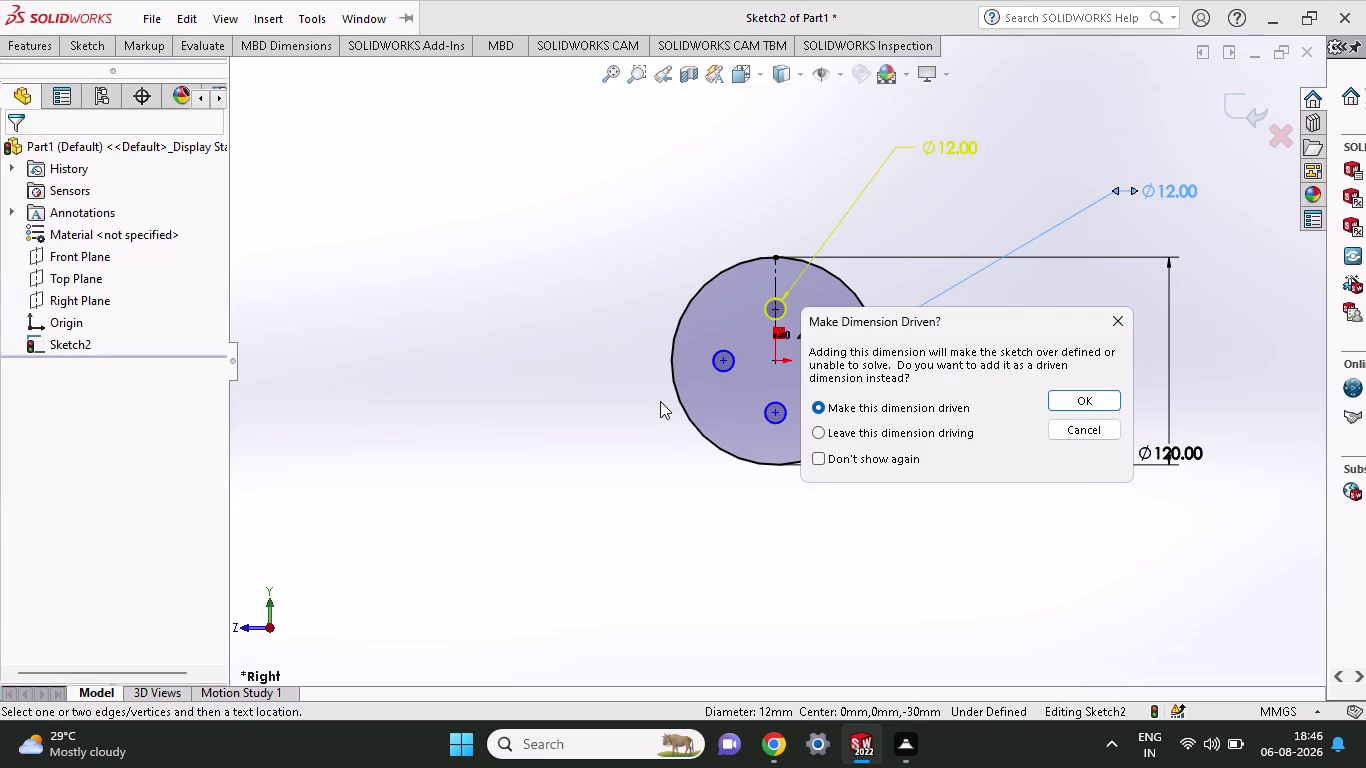
click(1114, 321)
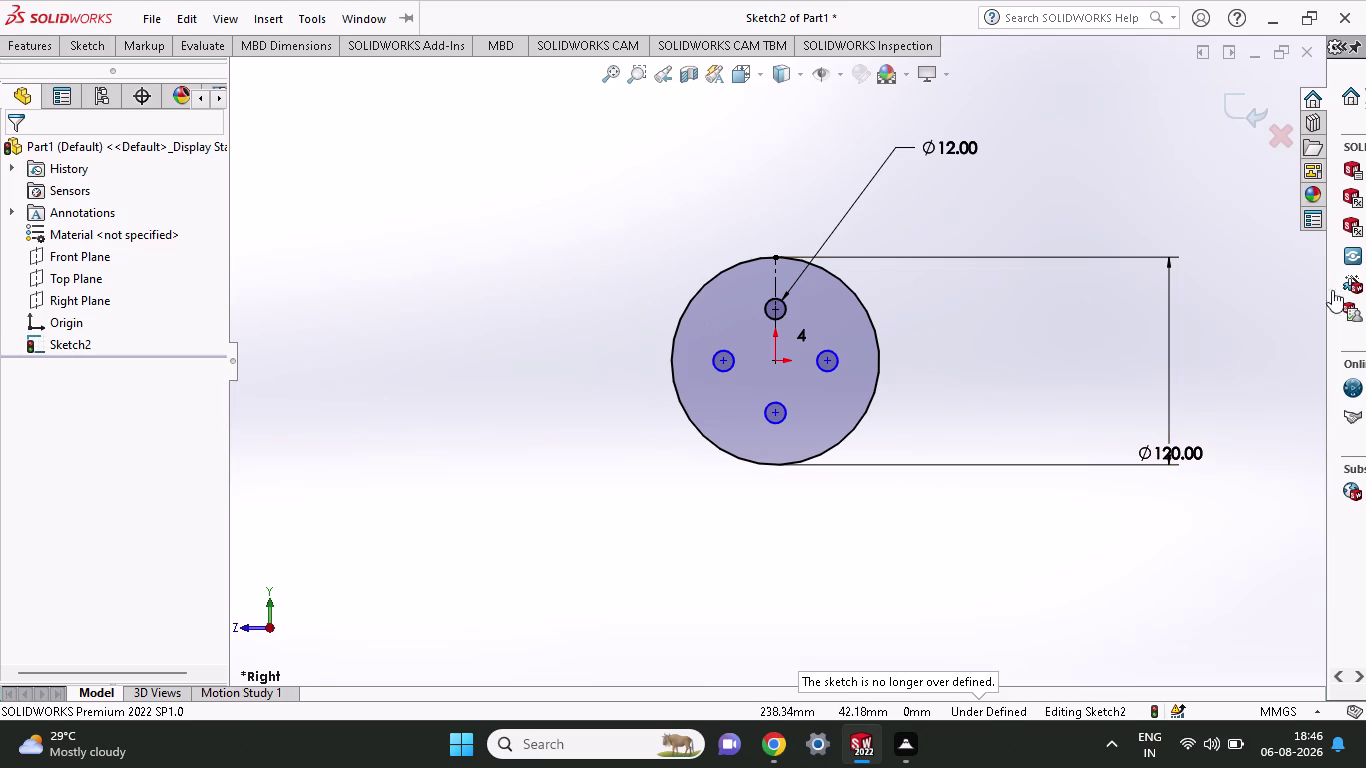
click(39, 42)
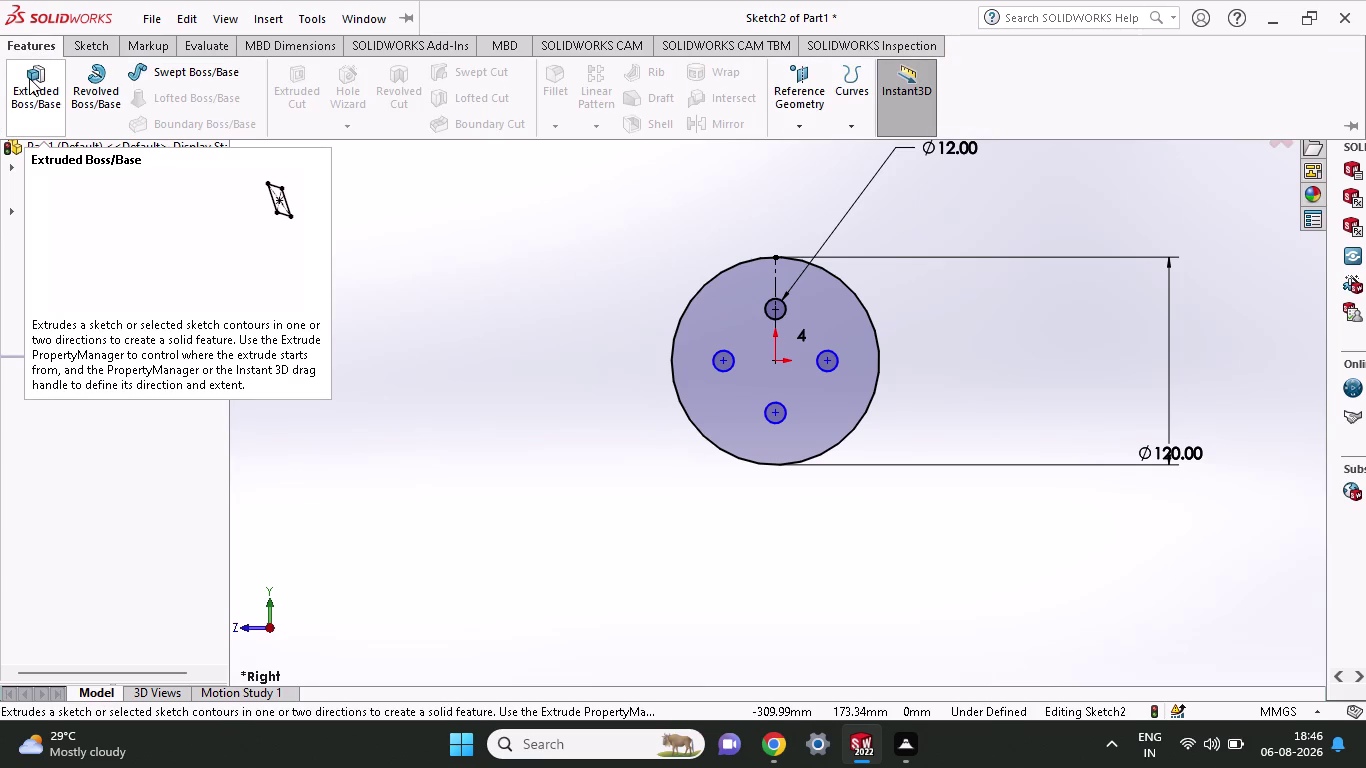
Extrude the four-hole disc sketch Mid Plane to 16 mm as Boss-Extrude1.
click(29, 78)
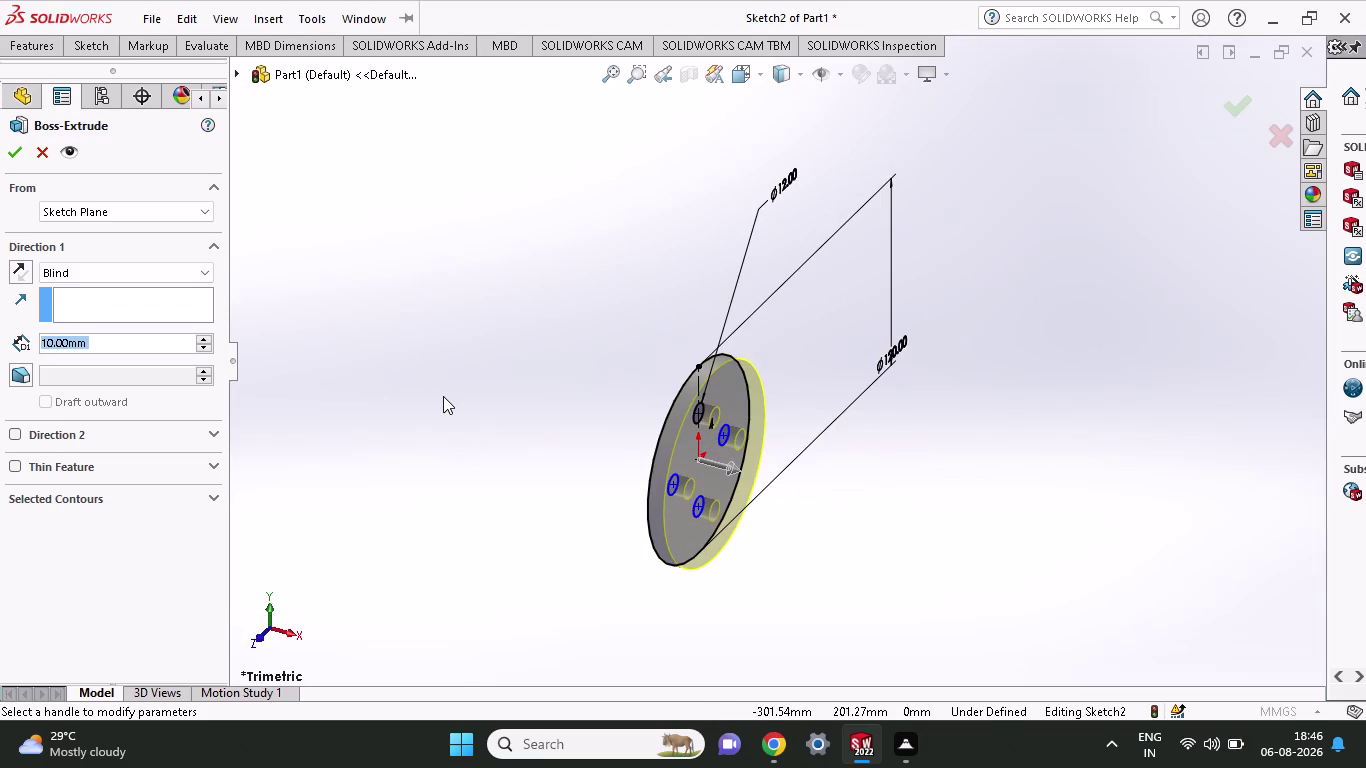
click(200, 275)
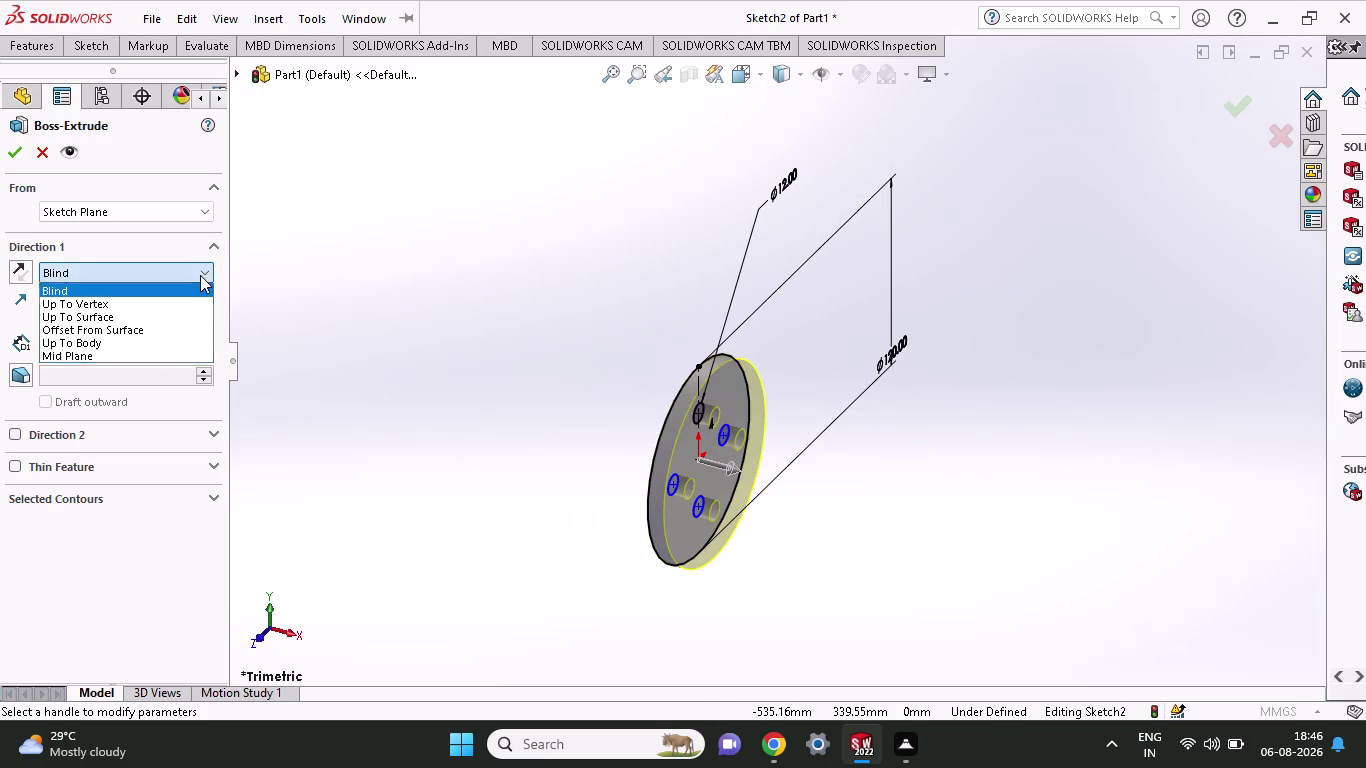
click(103, 358)
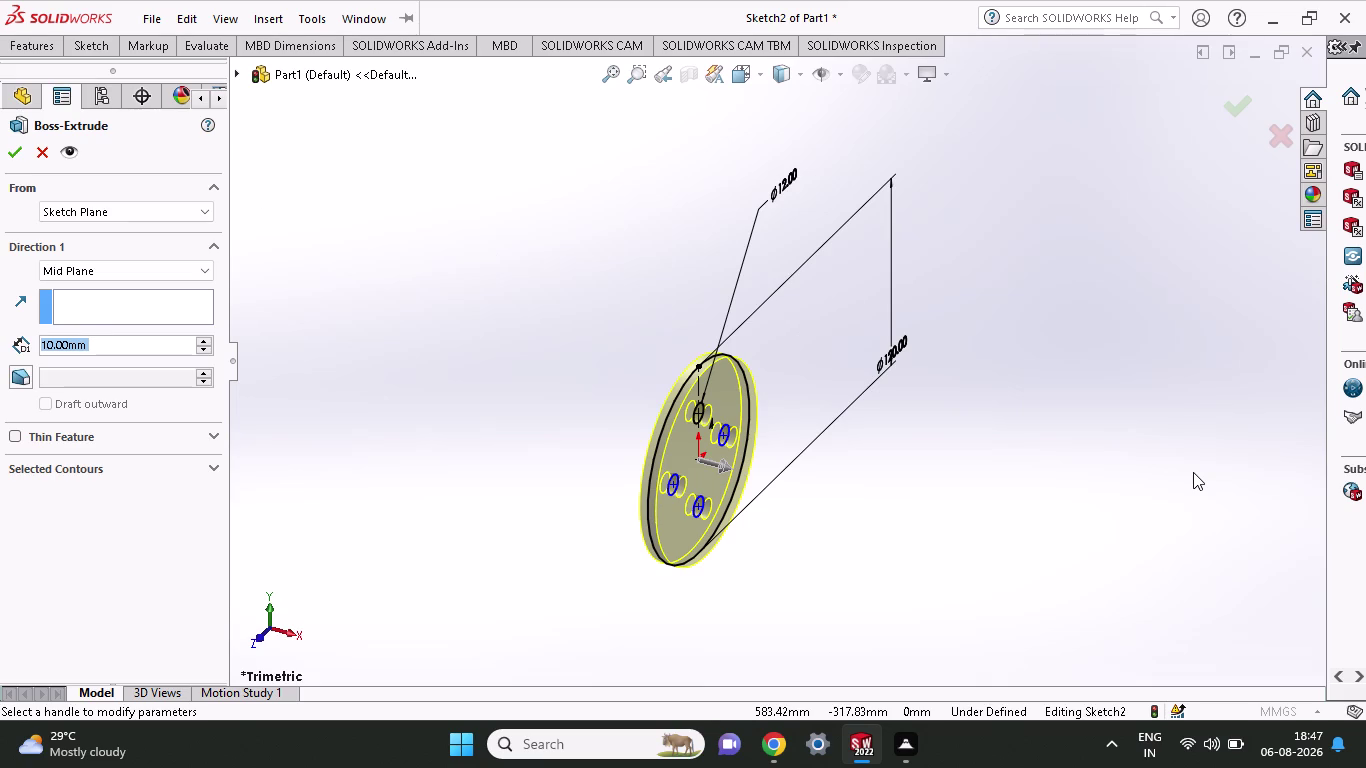
text(16)
key(Return)
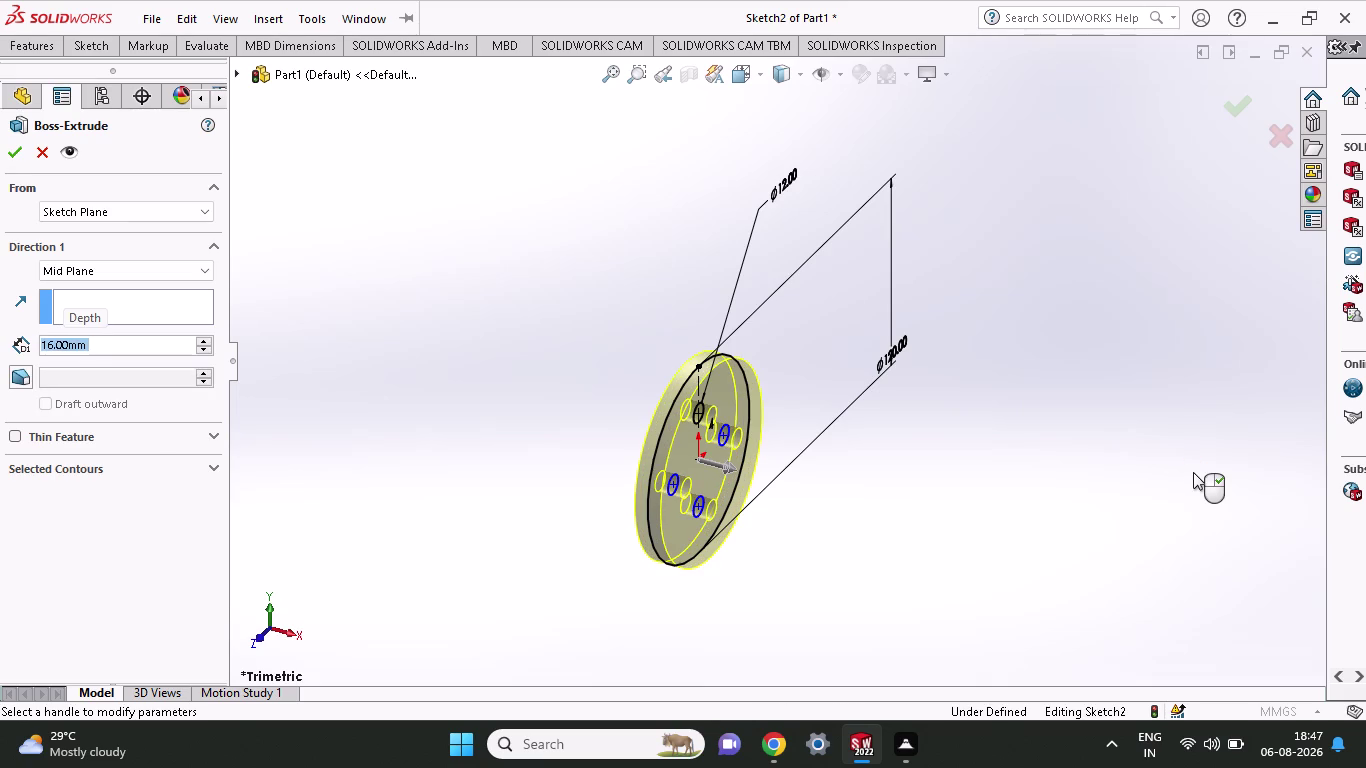
click(11, 154)
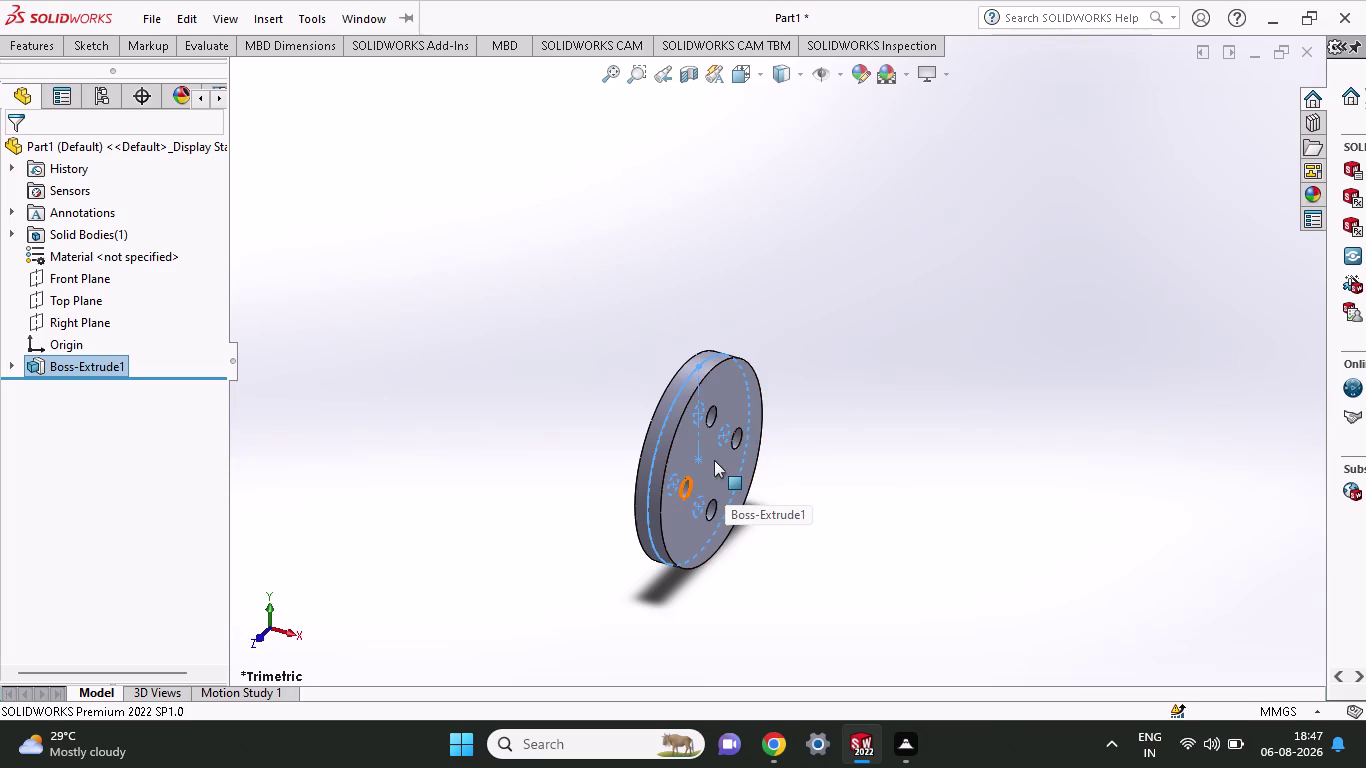
Sketch on the disc's front face a circle centred at the origin, about 11.44 mm radius.
scroll(up, 3)
scroll(down, 3)
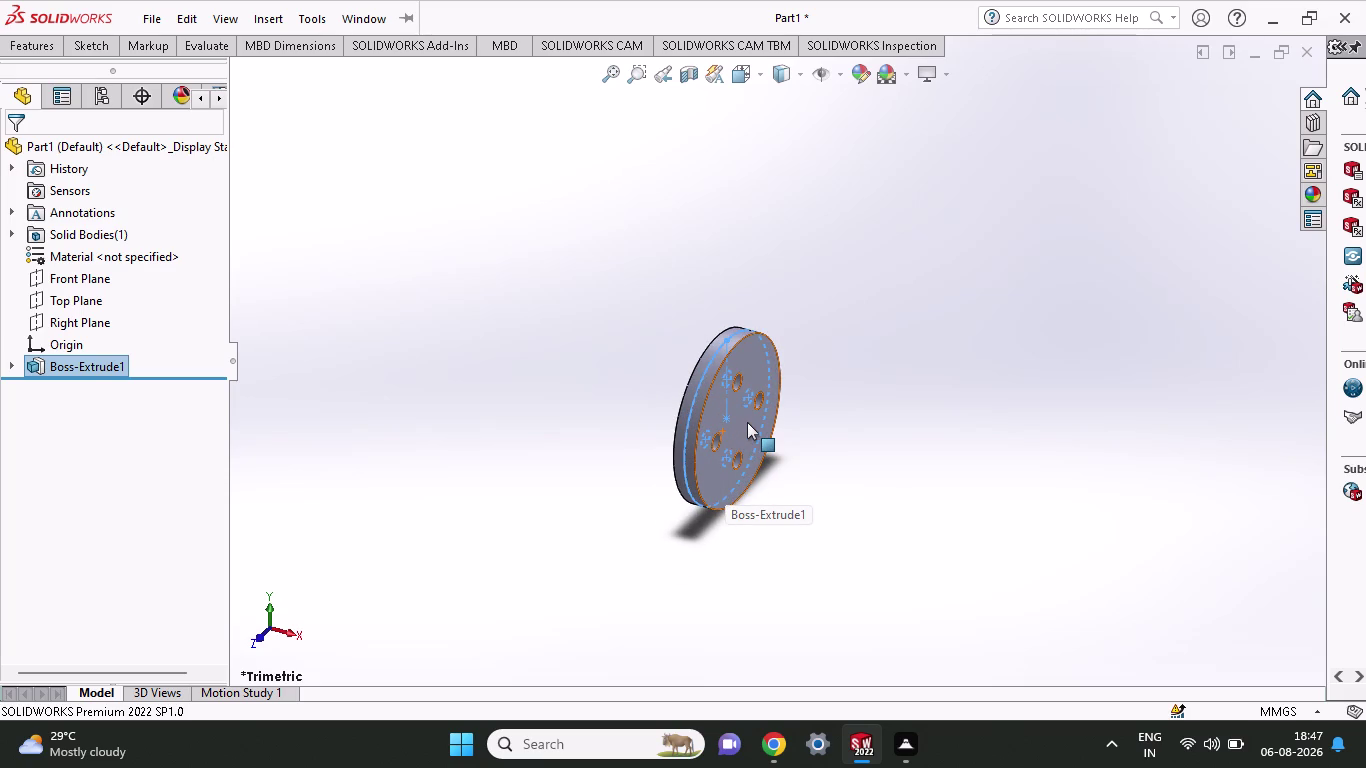
click(737, 426)
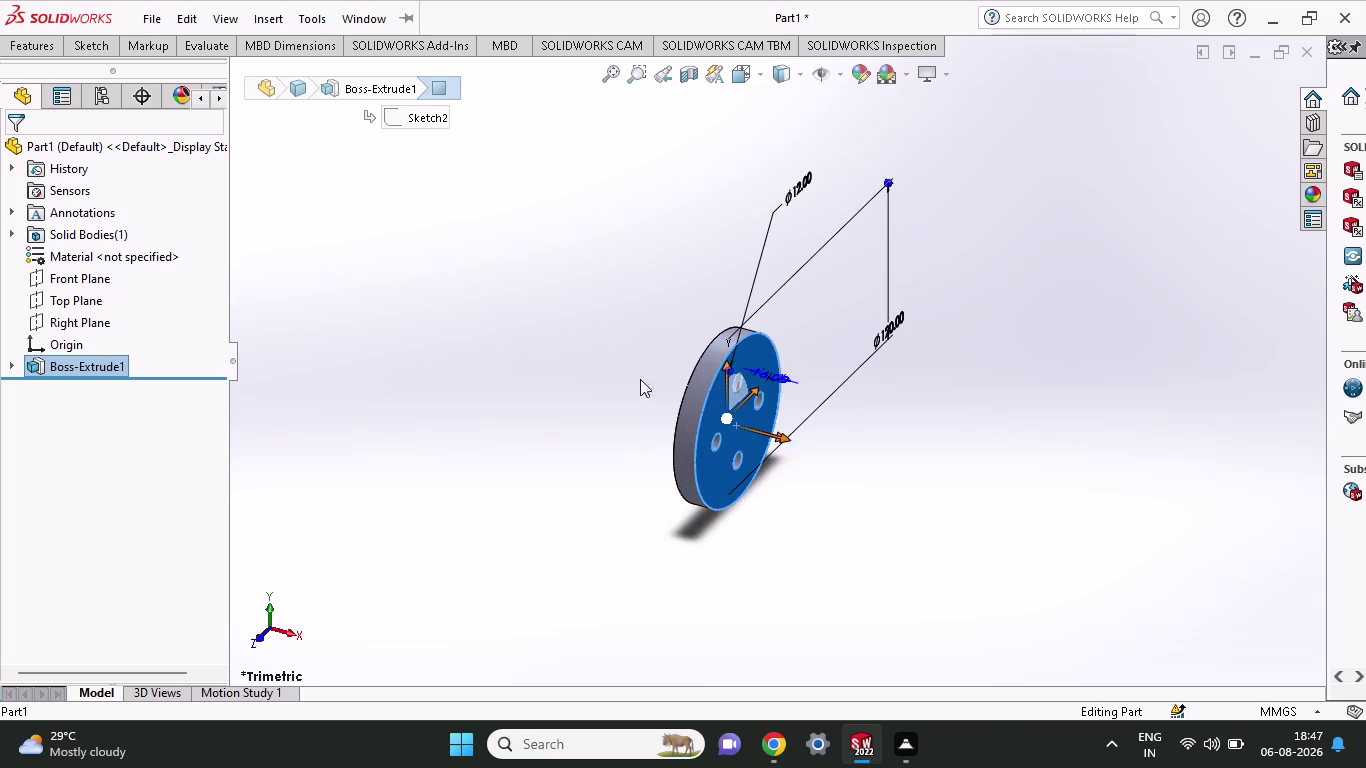
click(110, 43)
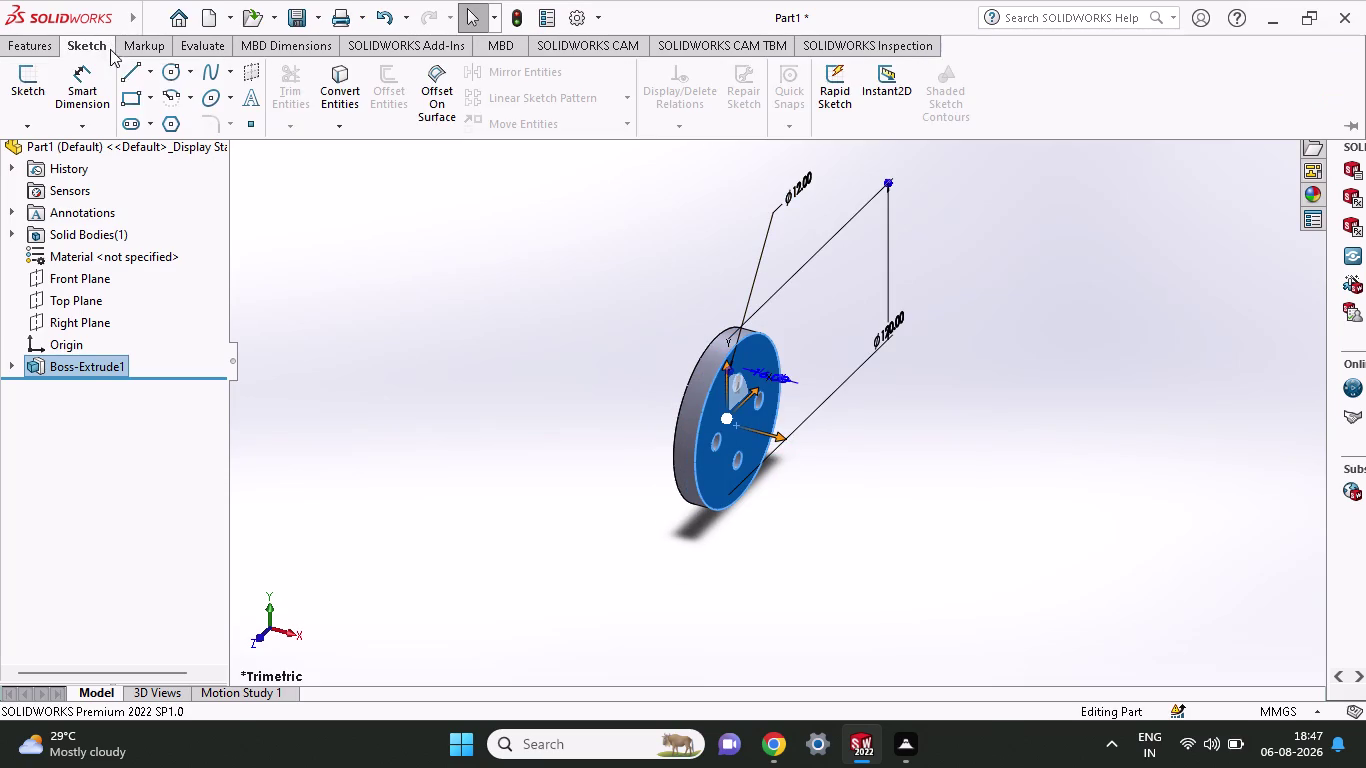
click(169, 81)
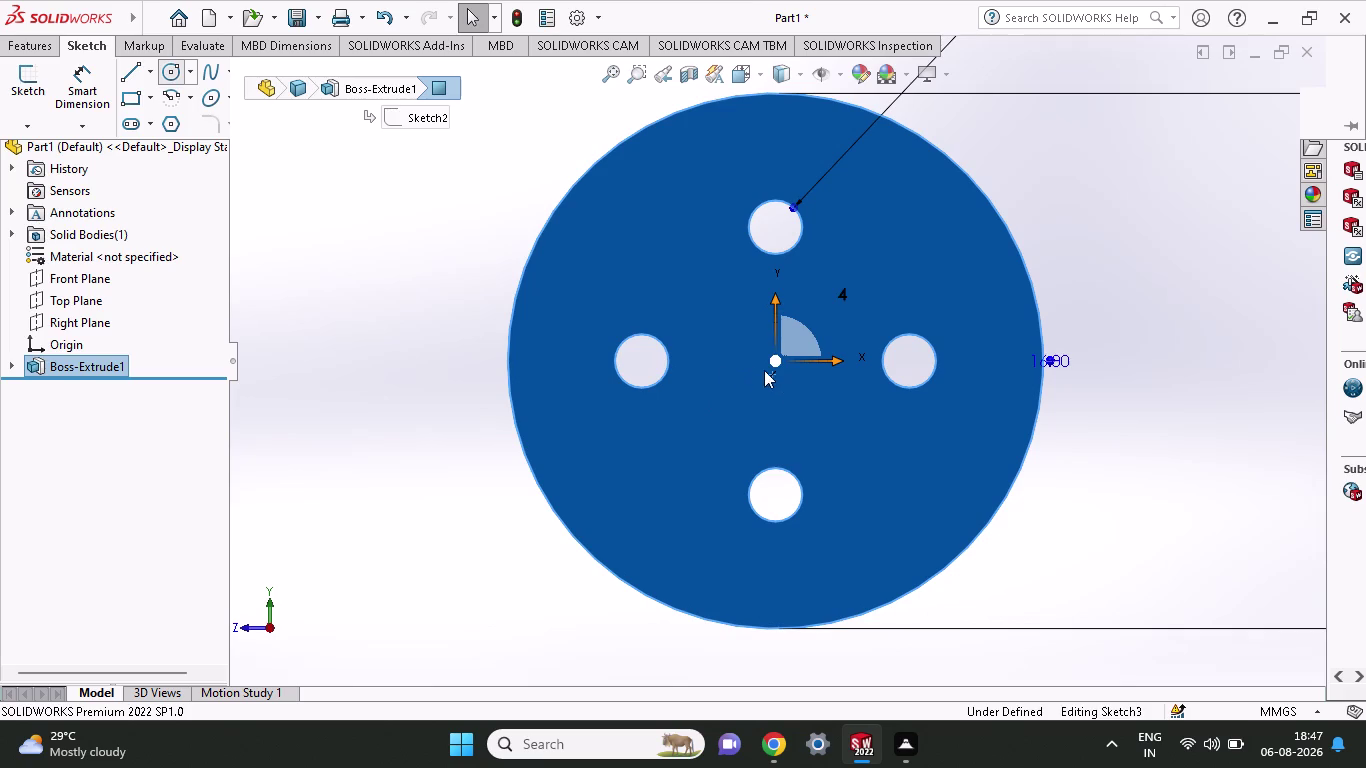
click(773, 361)
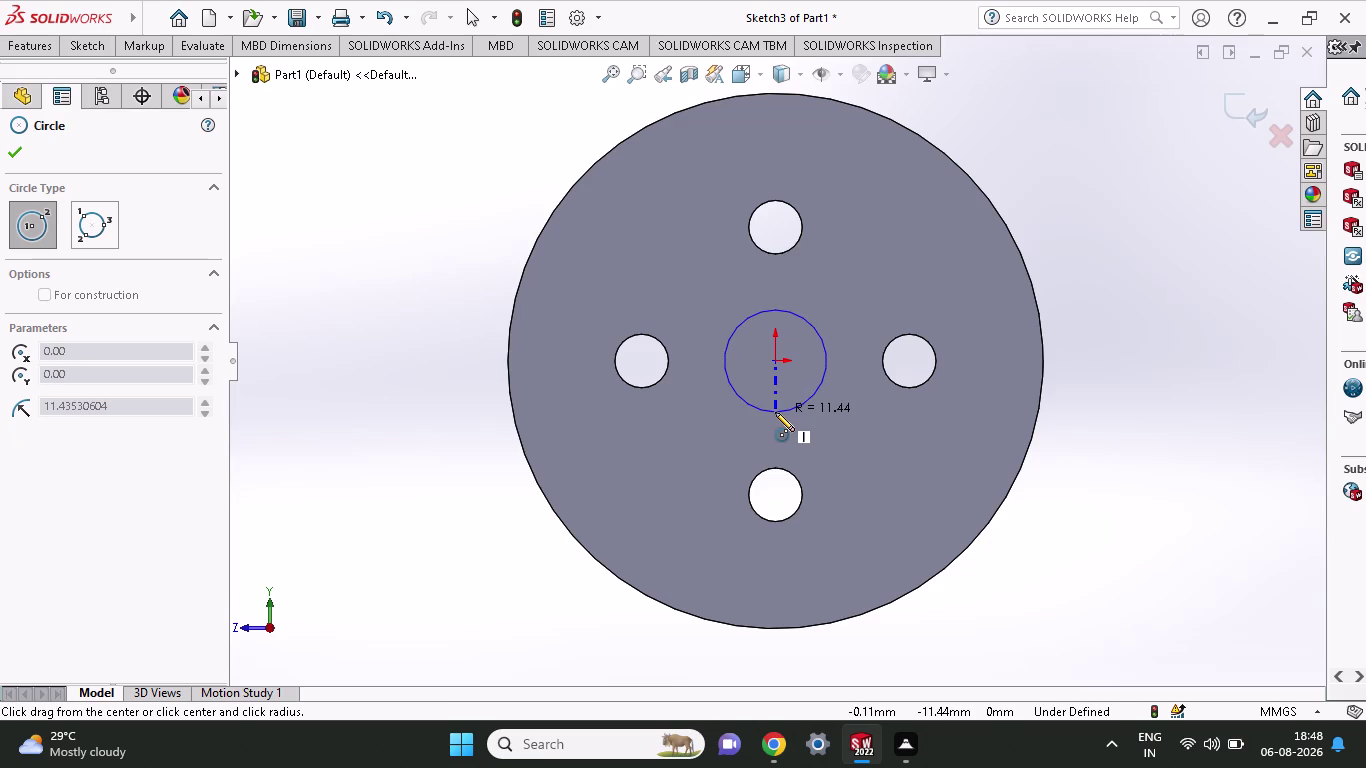
click(773, 412)
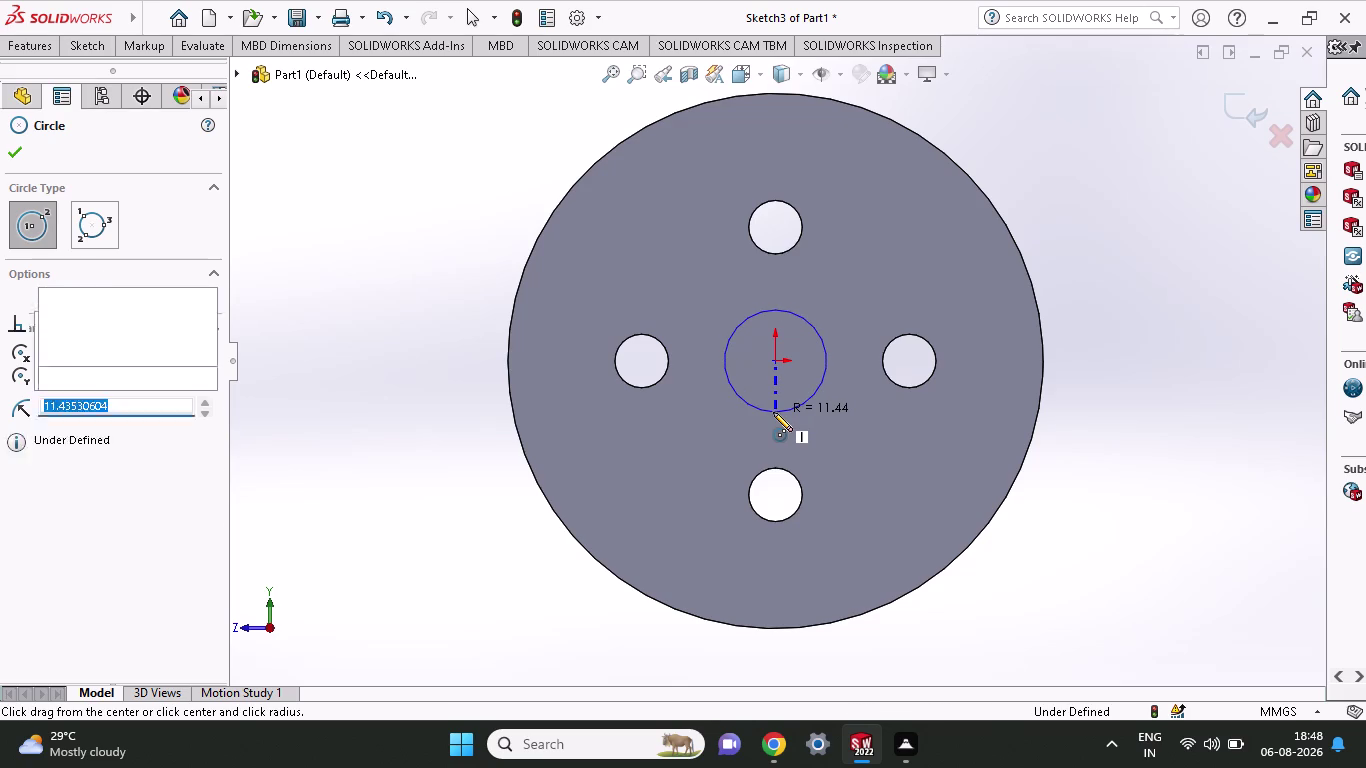
Dimension the central circle to 45 mm diameter, entered as 22.5+22.5.
click(85, 50)
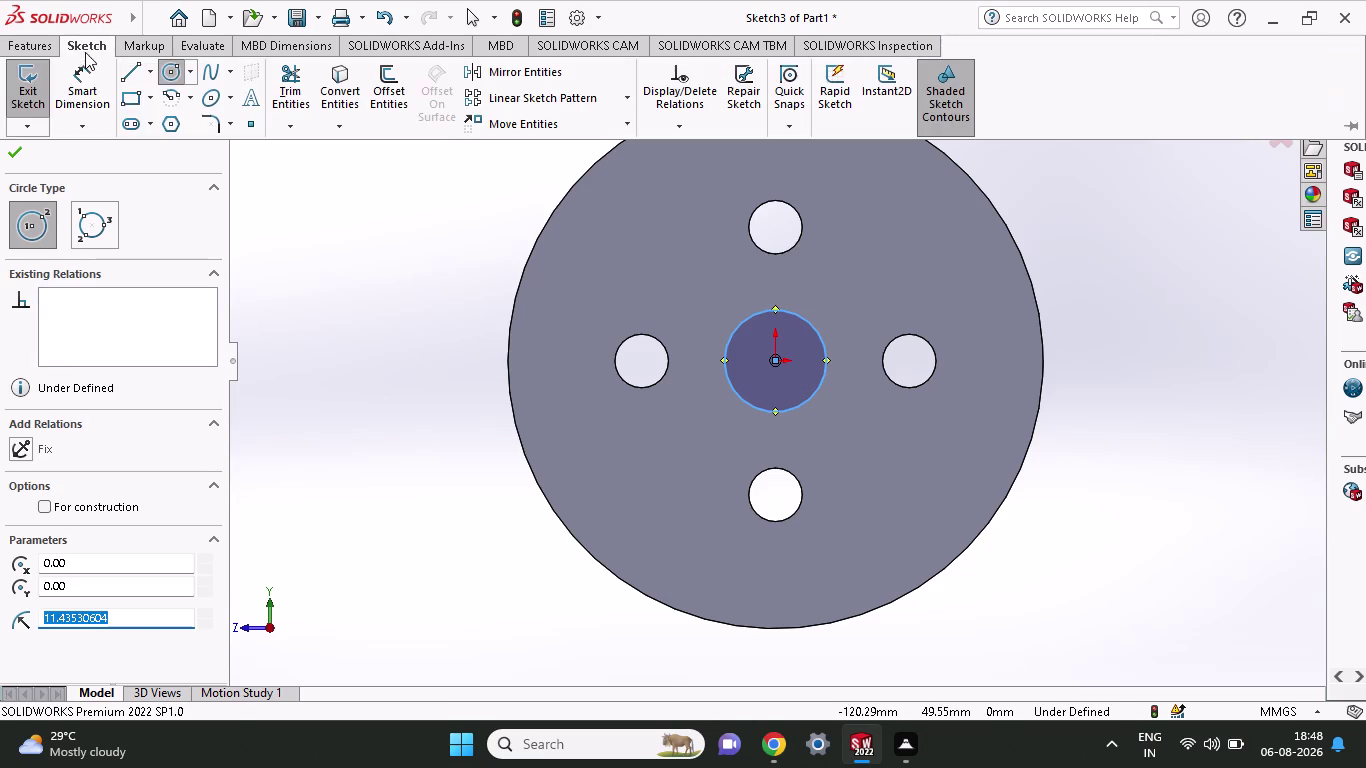
click(67, 84)
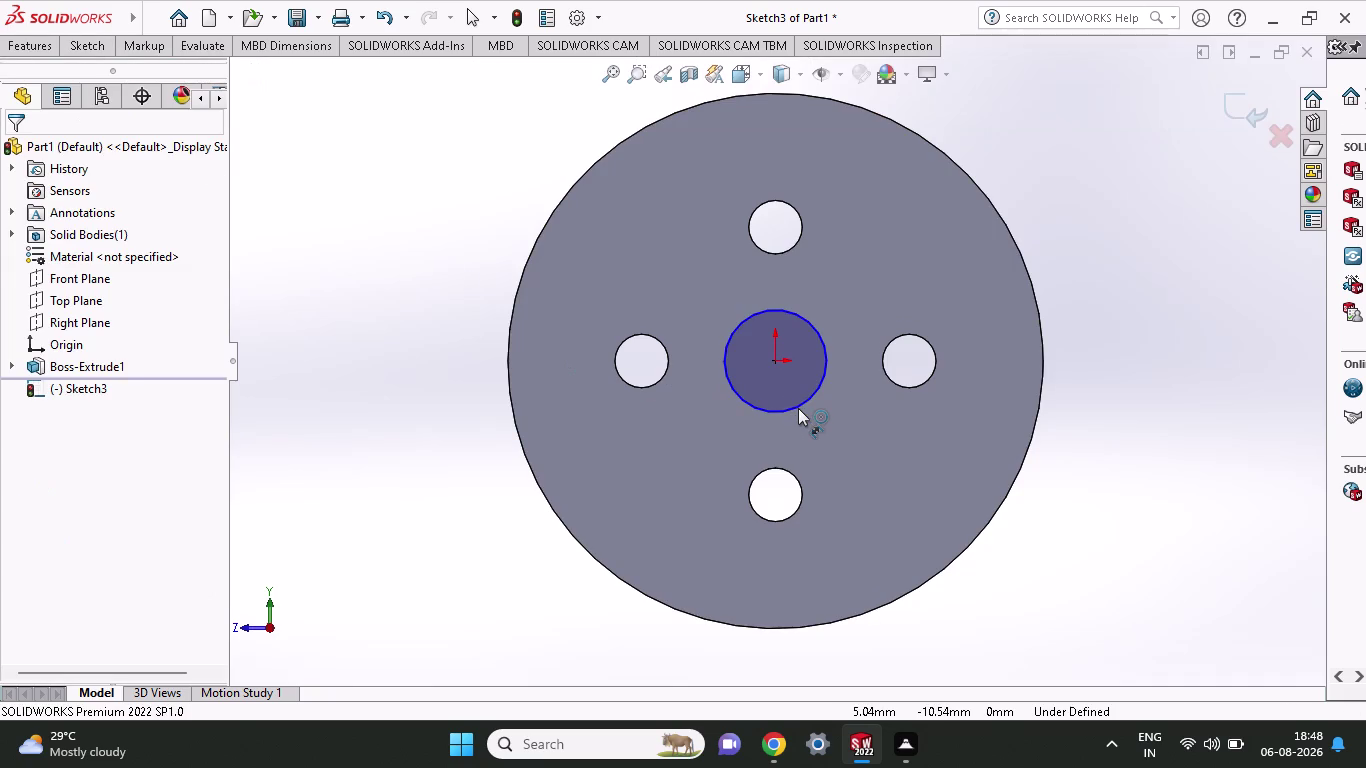
click(797, 405)
click(1195, 399)
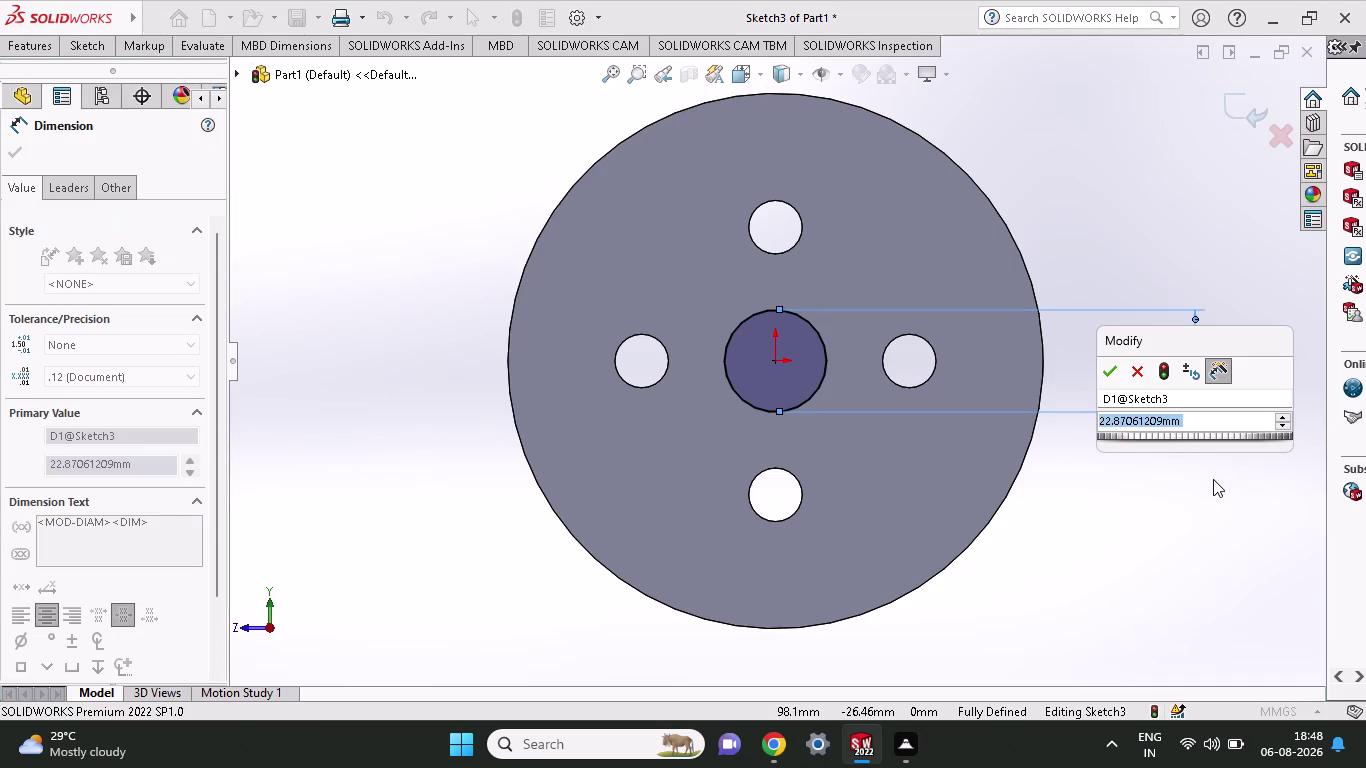
text(22.5)
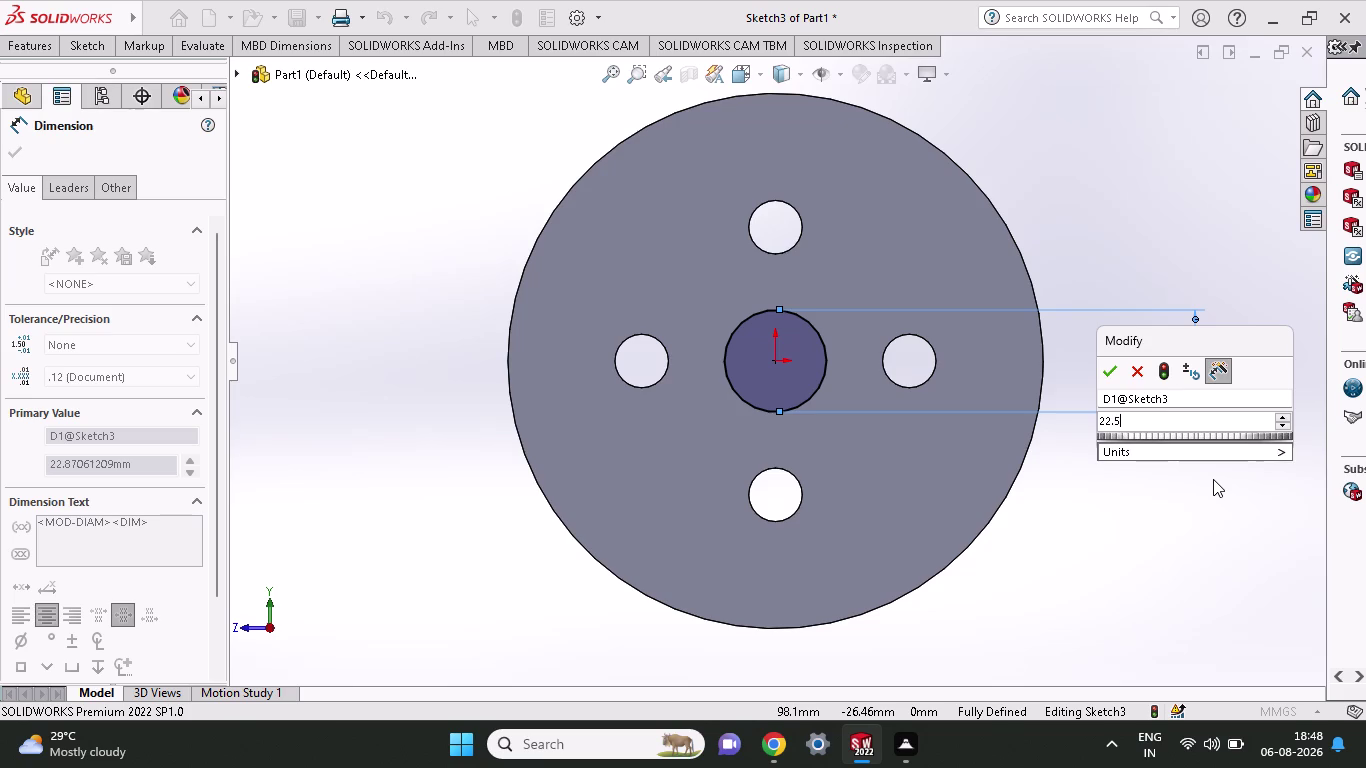
text(+)
text(22)
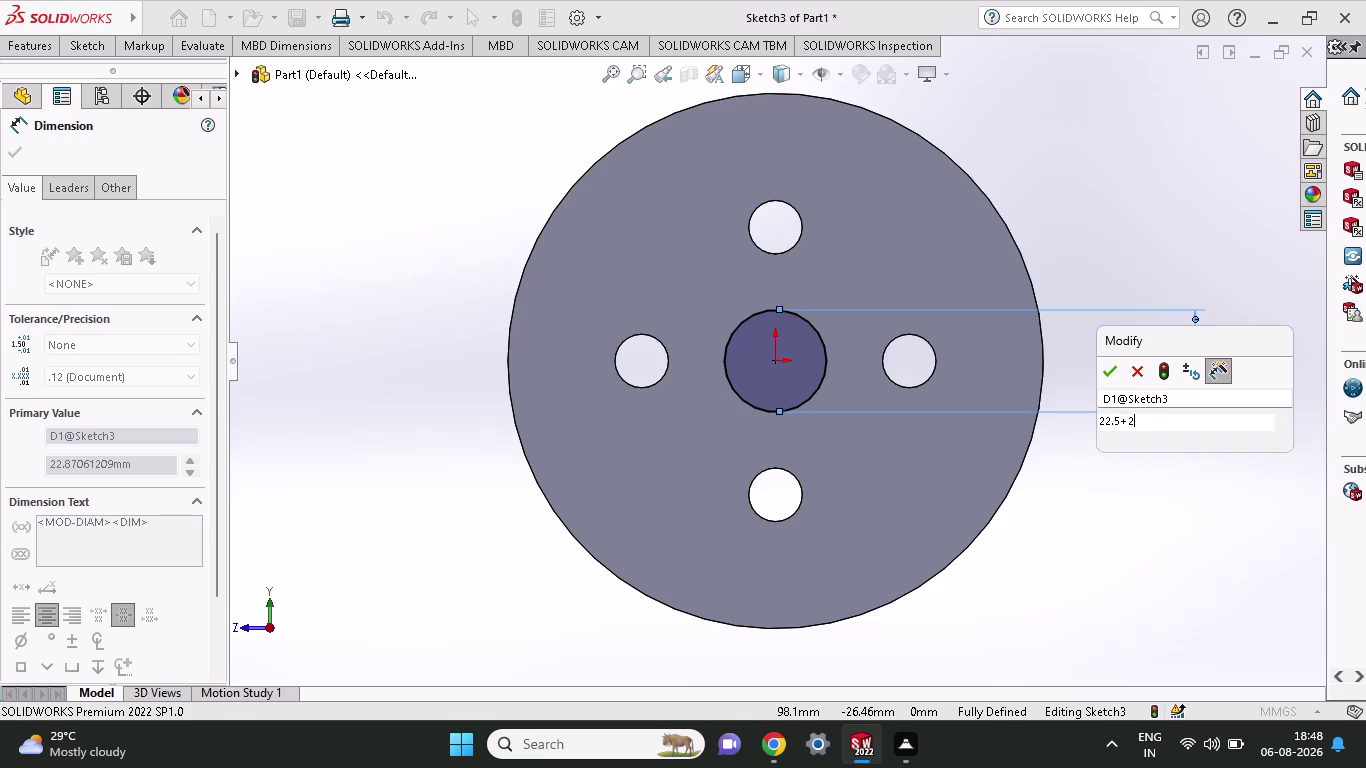
key(period)
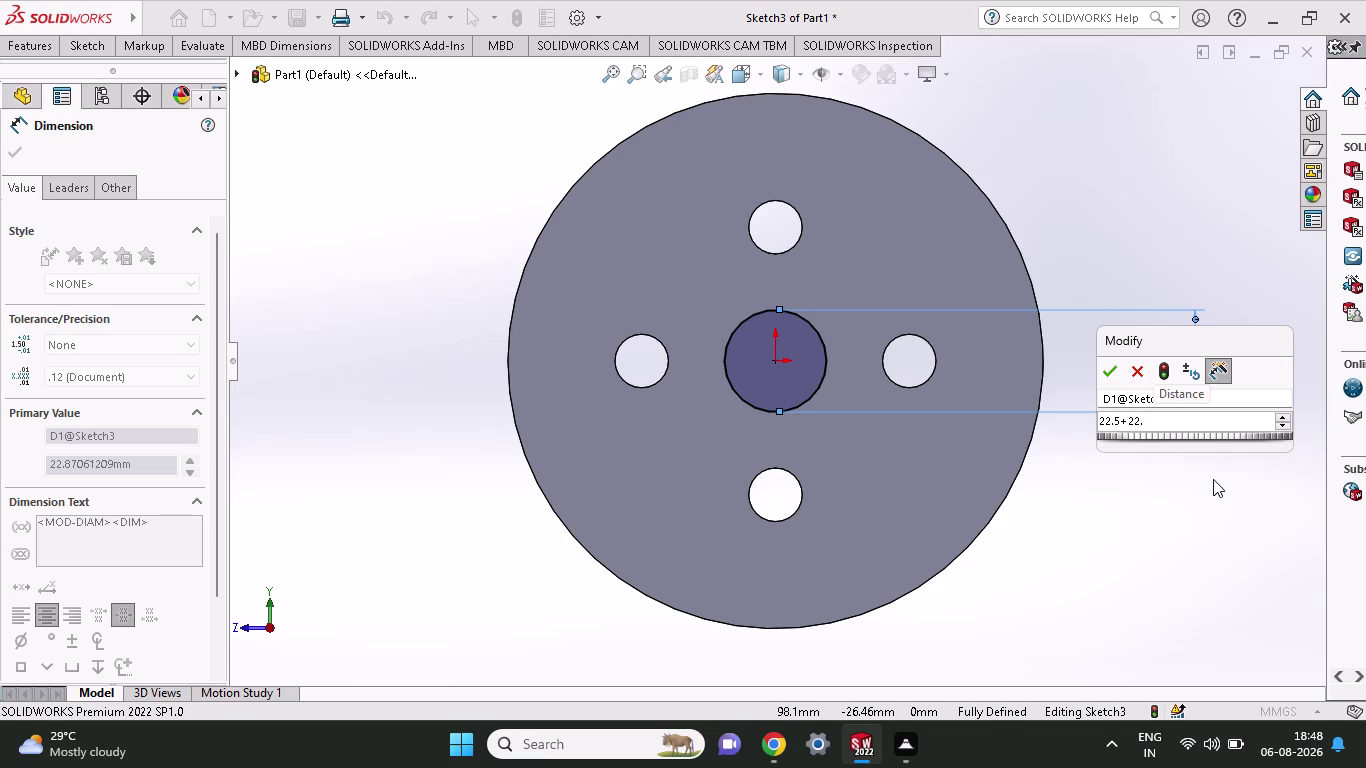
key(BackSpace)
text(.5)
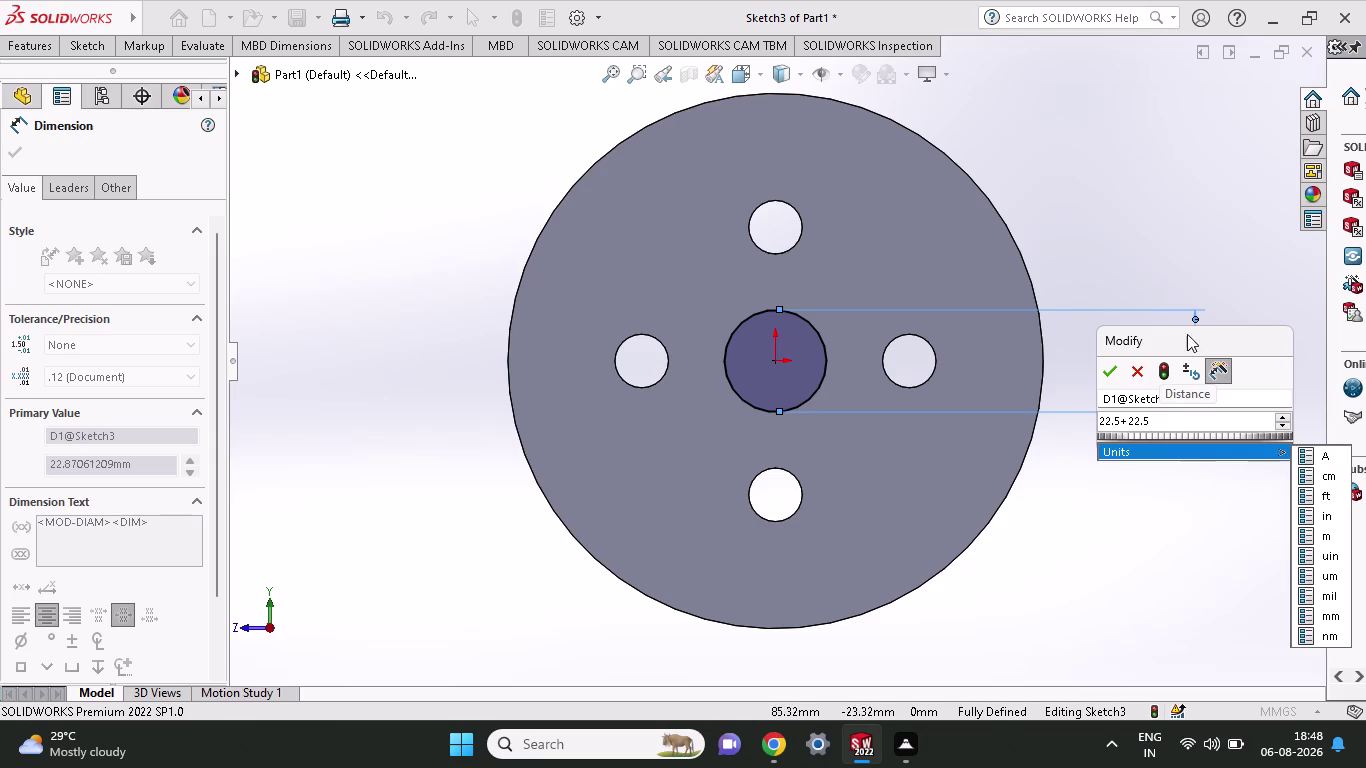
click(1107, 372)
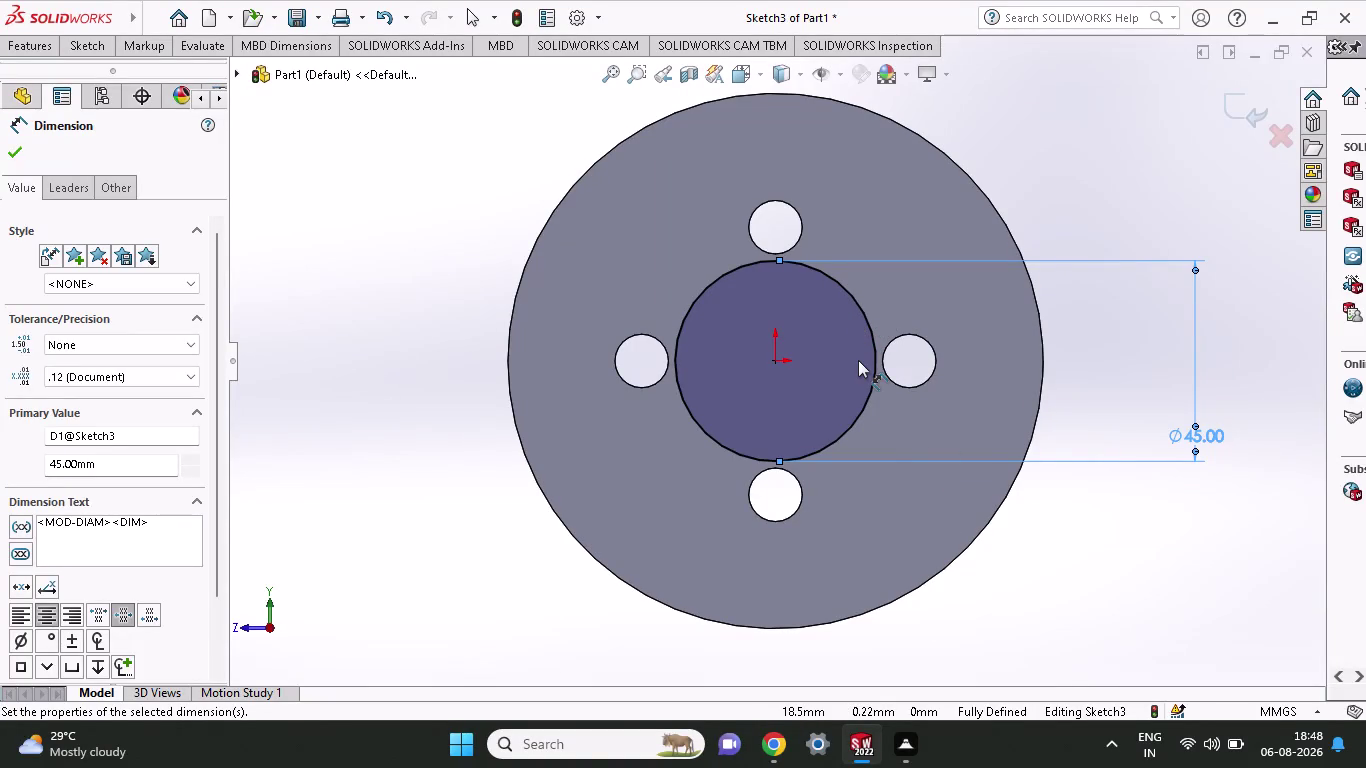
click(26, 49)
click(50, 84)
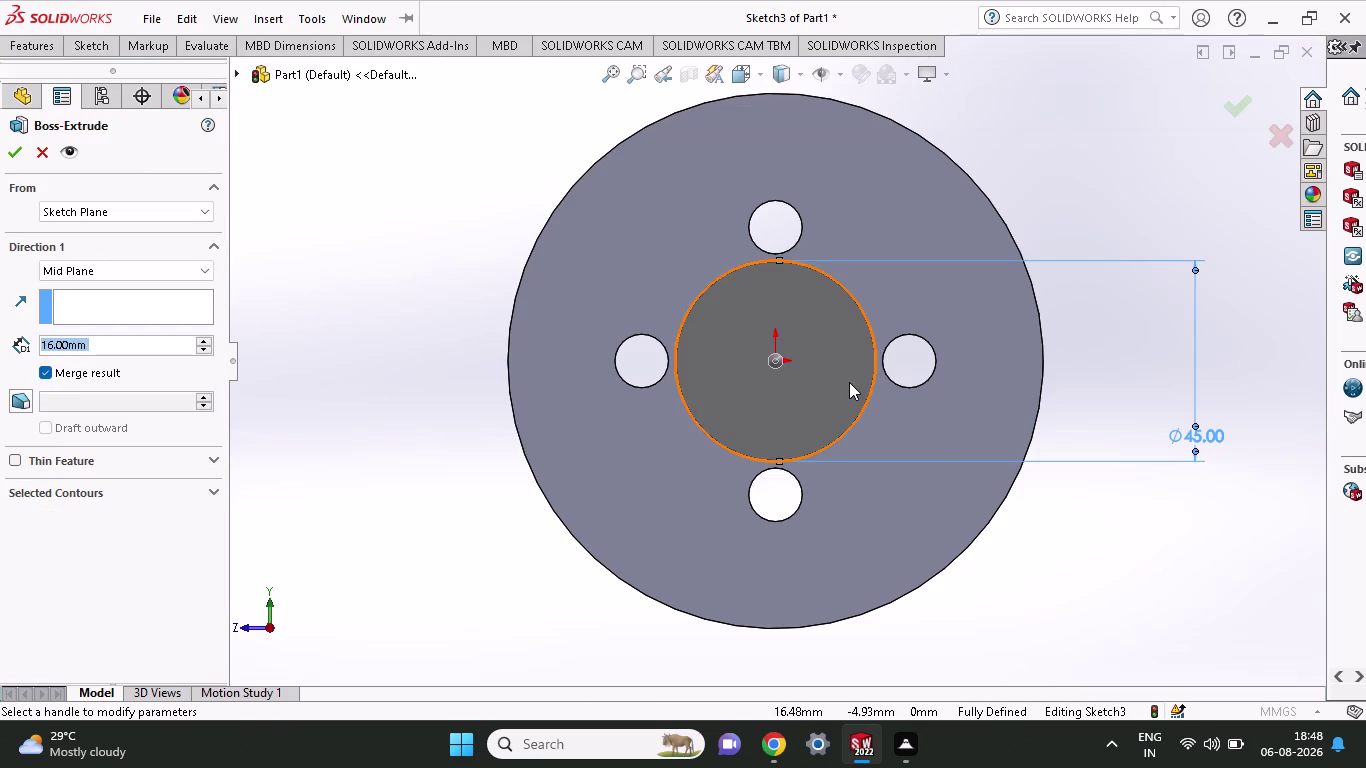
Set the central boss extrusion to Blind and drag it out to about 92 mm.
middle_drag(1068, 212, 1148, 316)
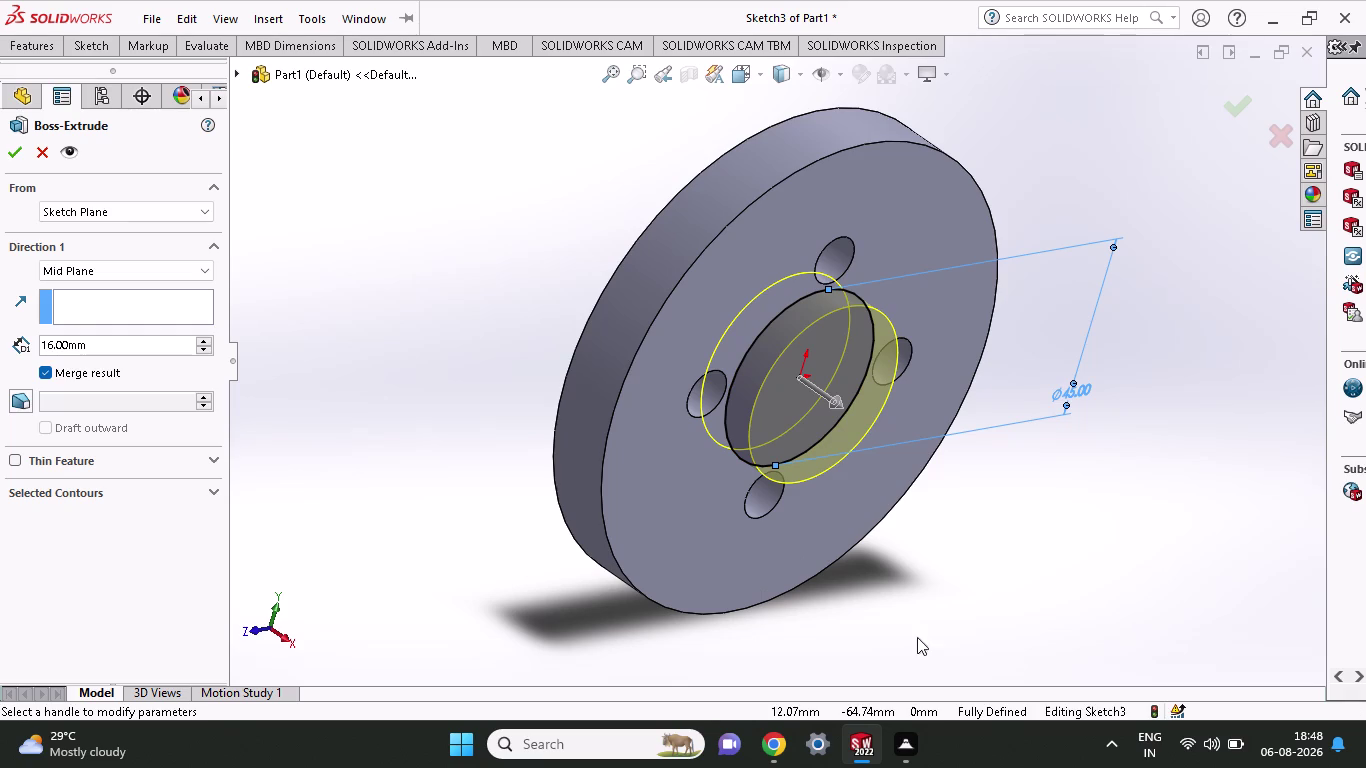
scroll(up, 3)
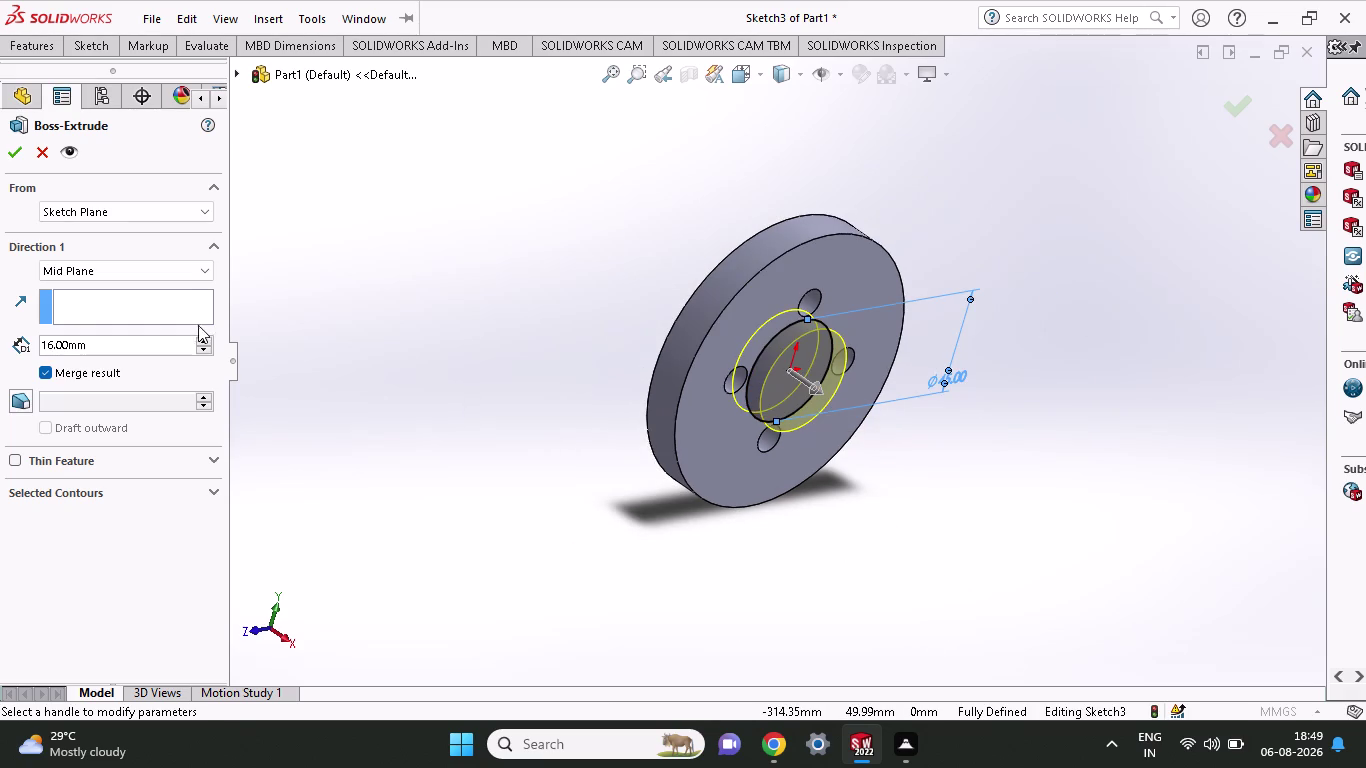
click(187, 273)
click(130, 293)
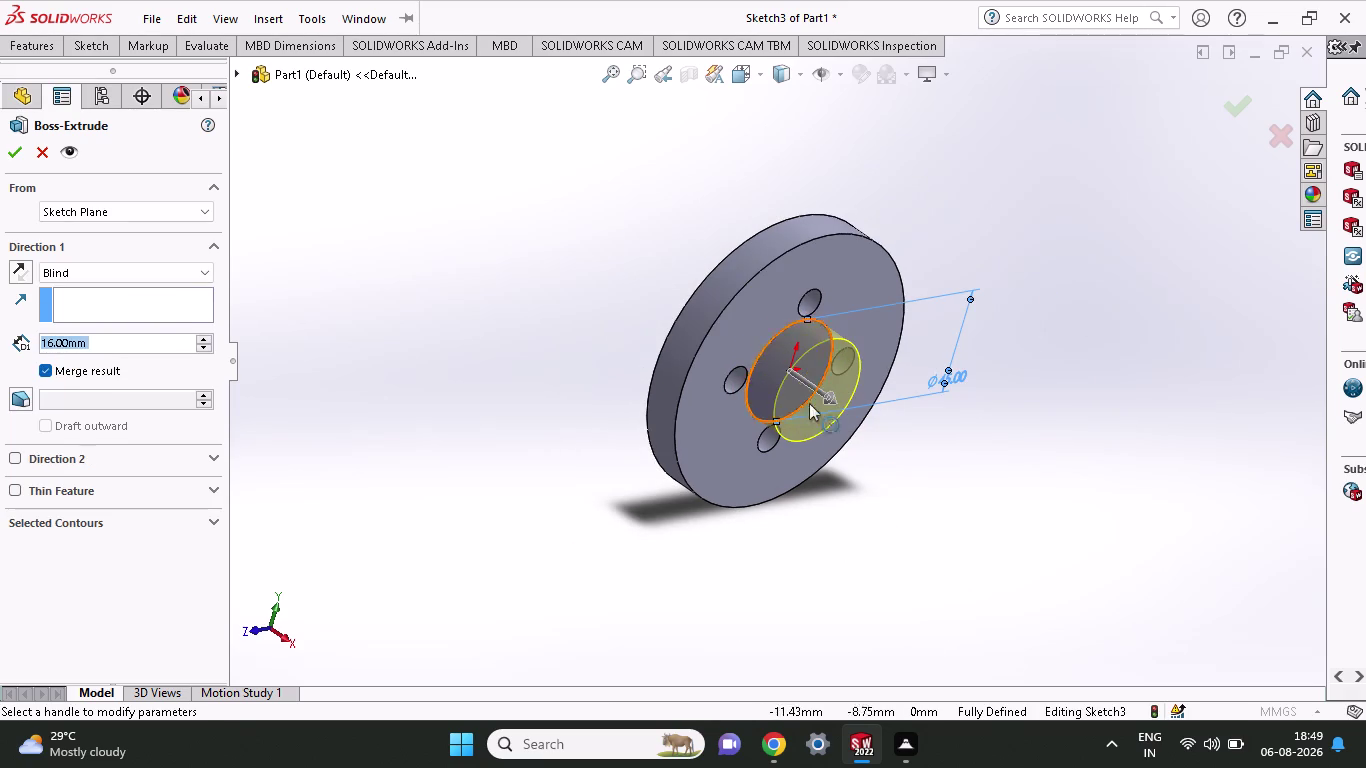
drag(828, 396, 952, 473)
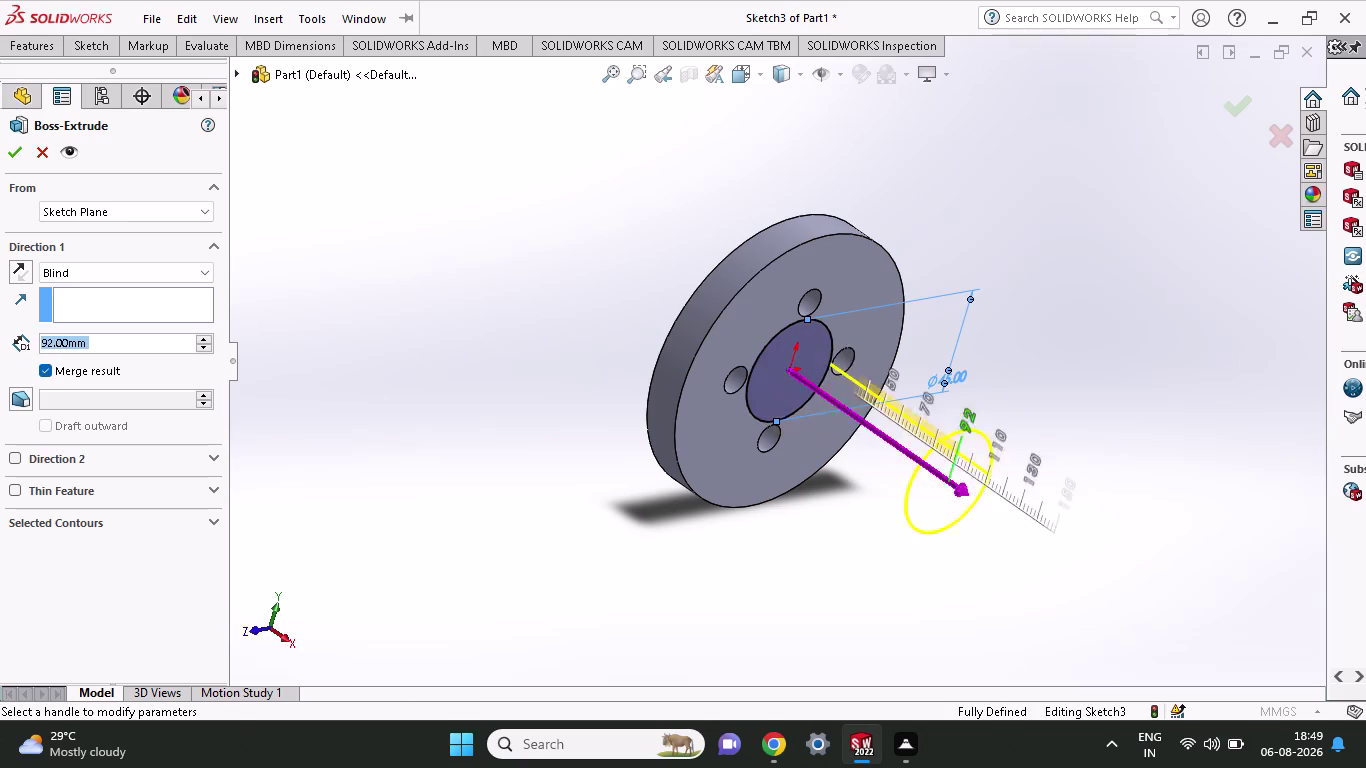